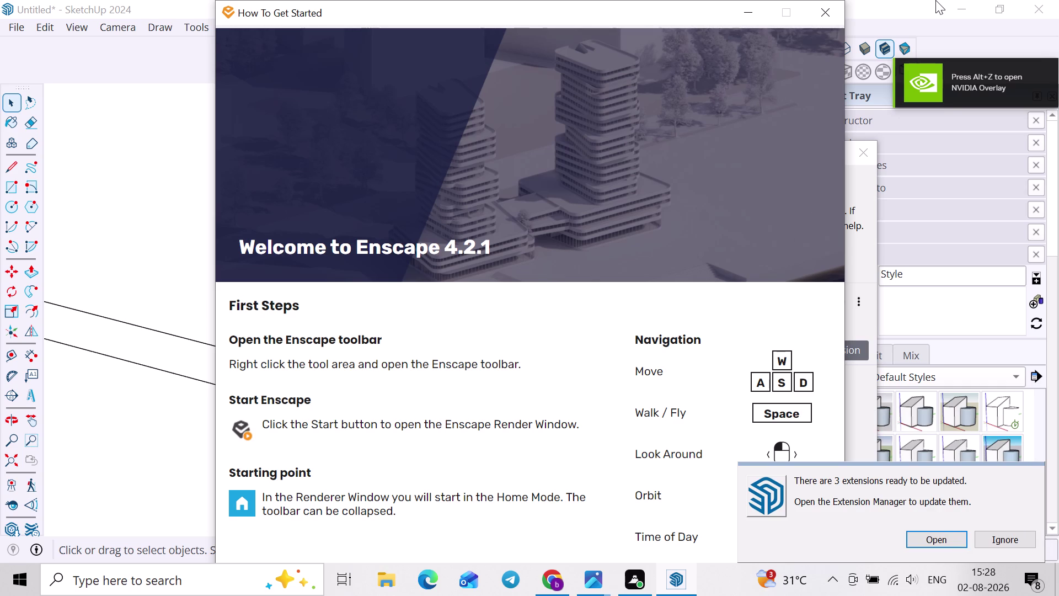
Close the Enscape and Extension Errors pop-ups and save the model as '3d Floor'.
click(837, 2)
click(865, 150)
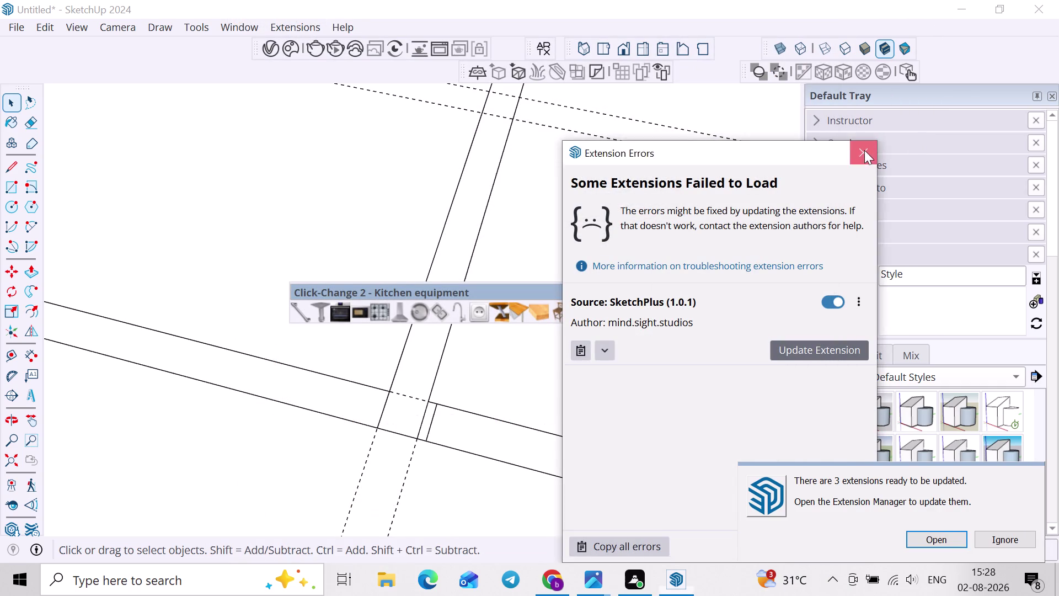
key(ctrl+s)
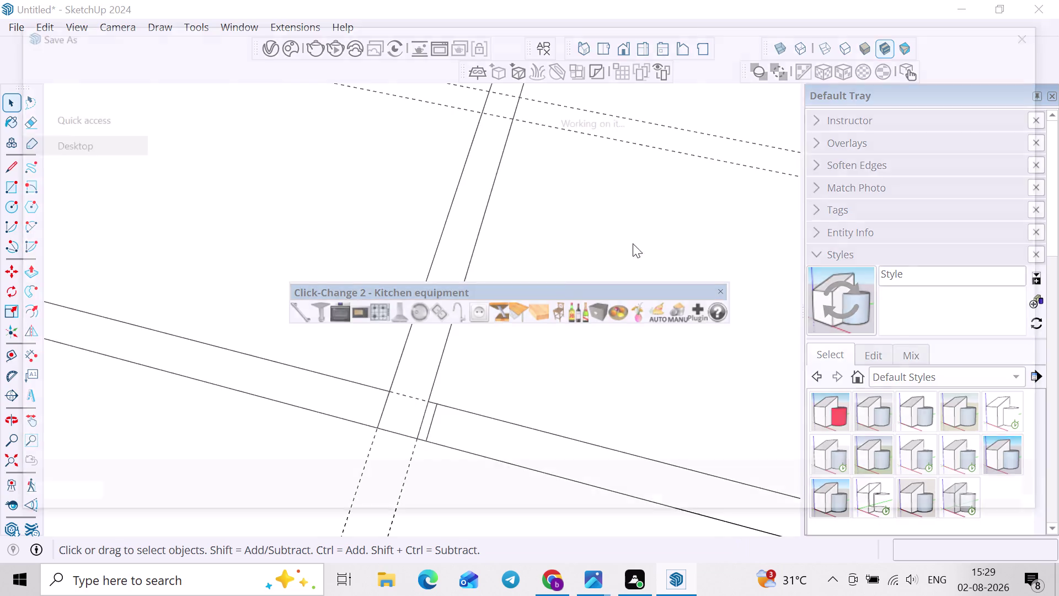
key(shift+numbersign)
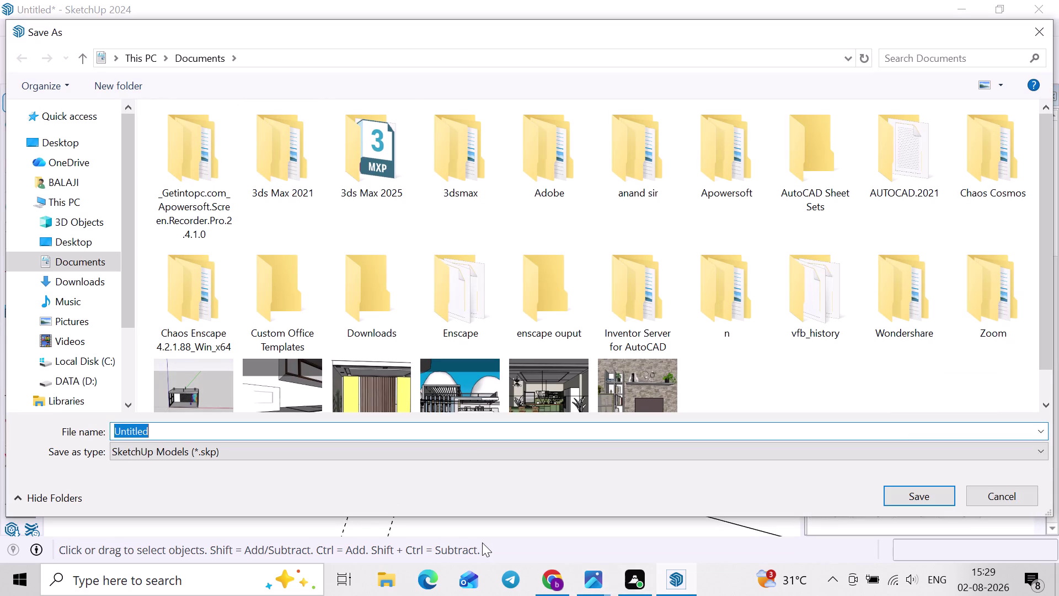
key(BackSpace)
text(3)
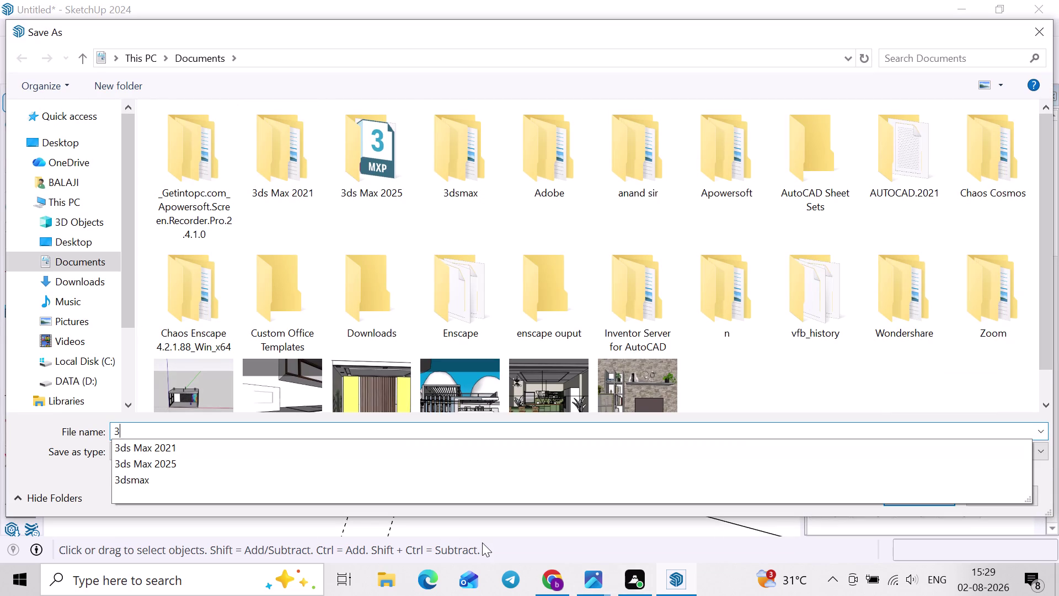
text(d)
key(space)
text(F)
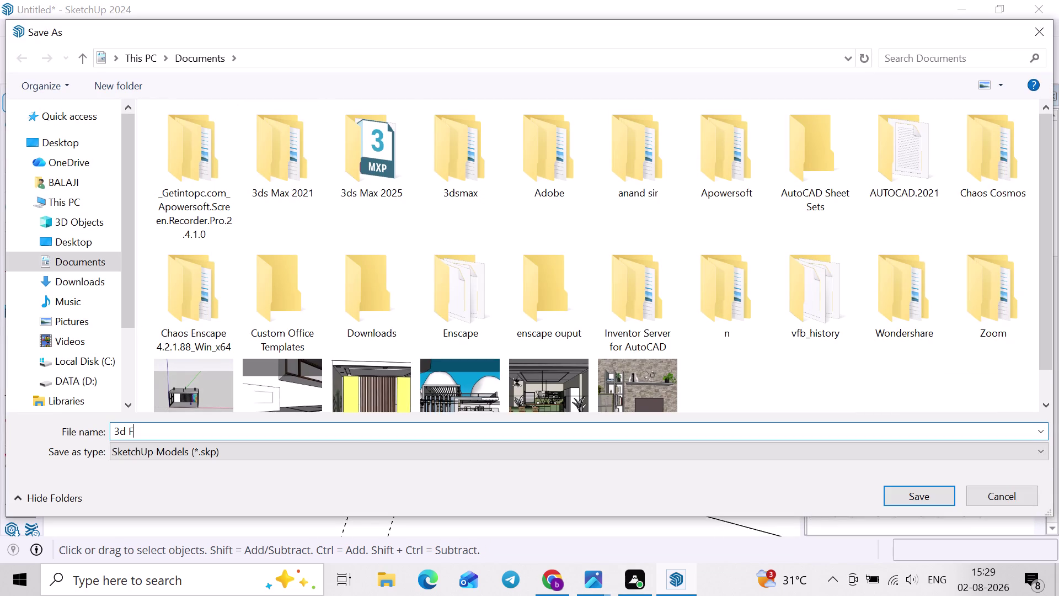
text(loor)
key(space)
click(908, 491)
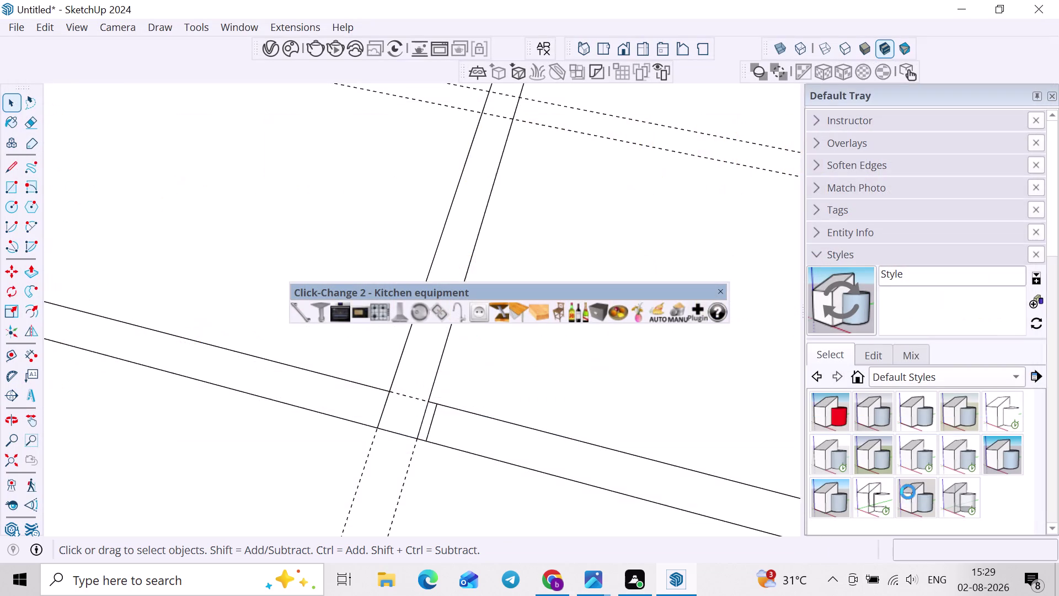
Copy the short wall-junction edge along the wall to mark a door opening.
scroll(down, 3)
scroll(down, 3)
middle_drag(529, 426, 579, 435)
scroll(up, 3)
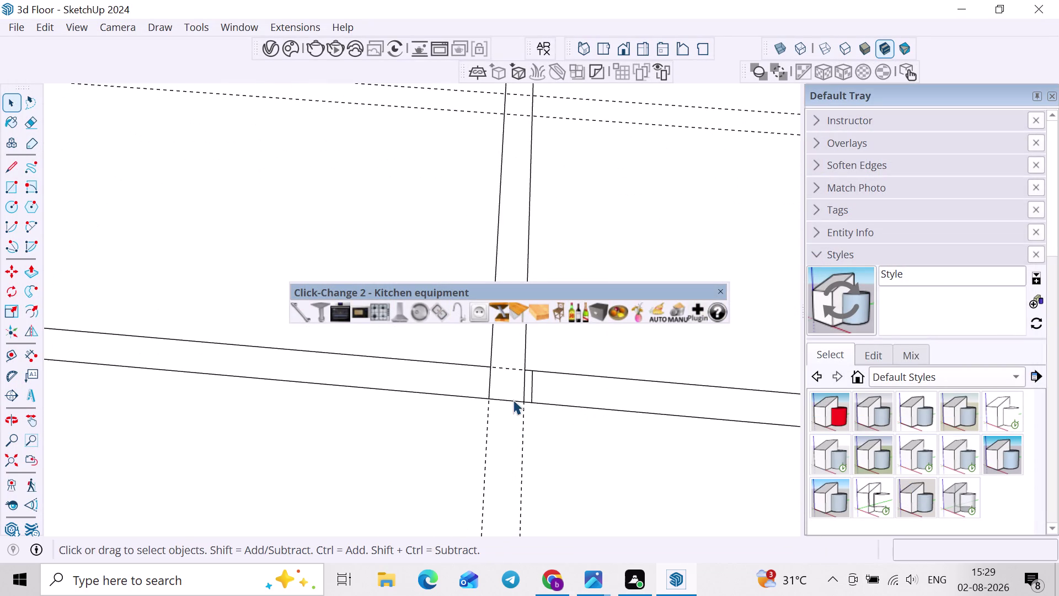
click(488, 385)
key(m)
click(487, 398)
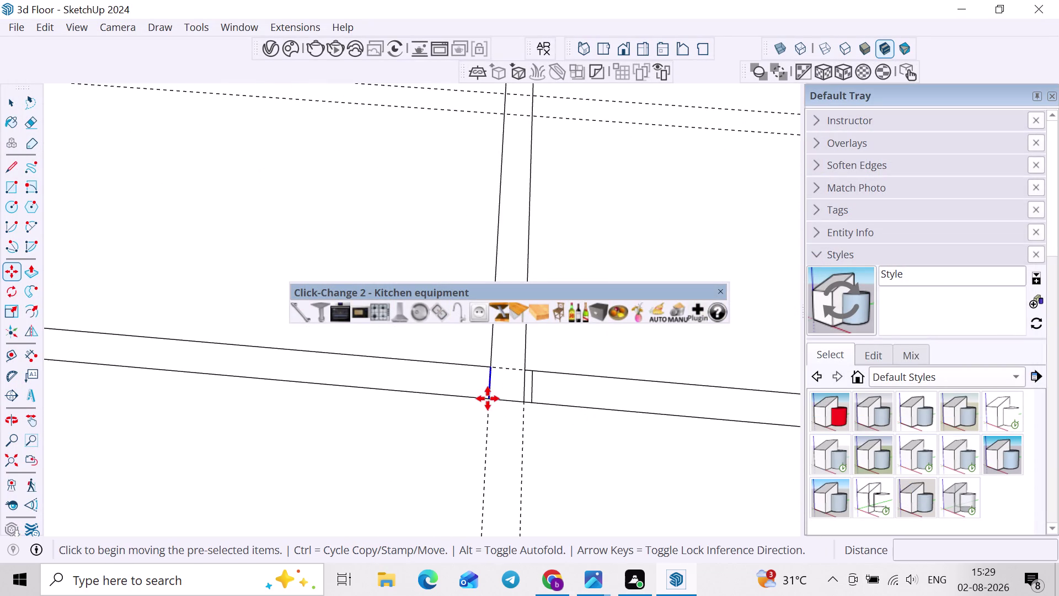
key(2)
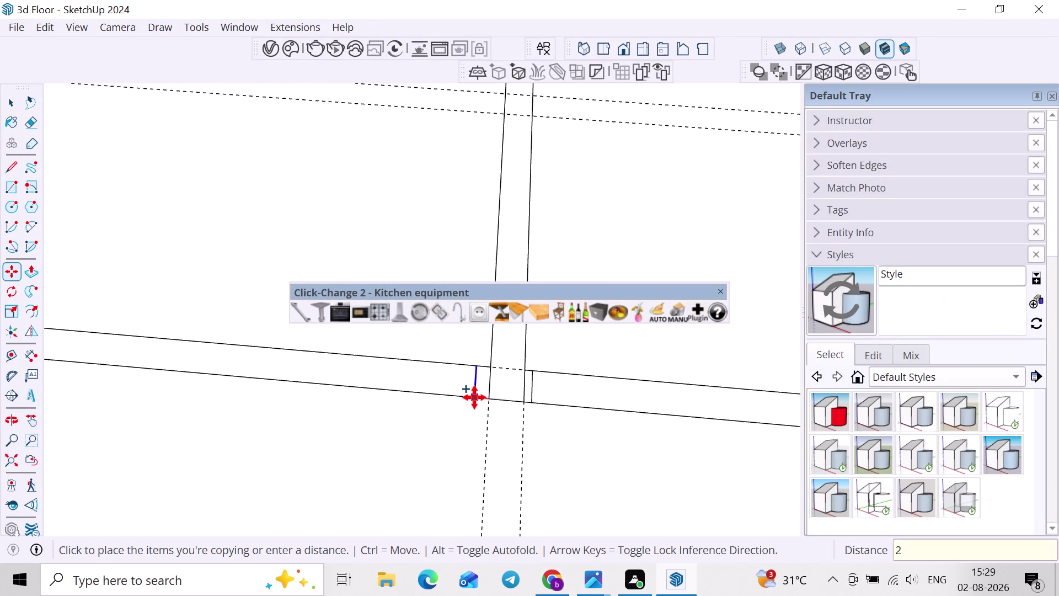
key(Return)
key(space)
Copy the opposite junction edge 3' along the wall.
scroll(up, 3)
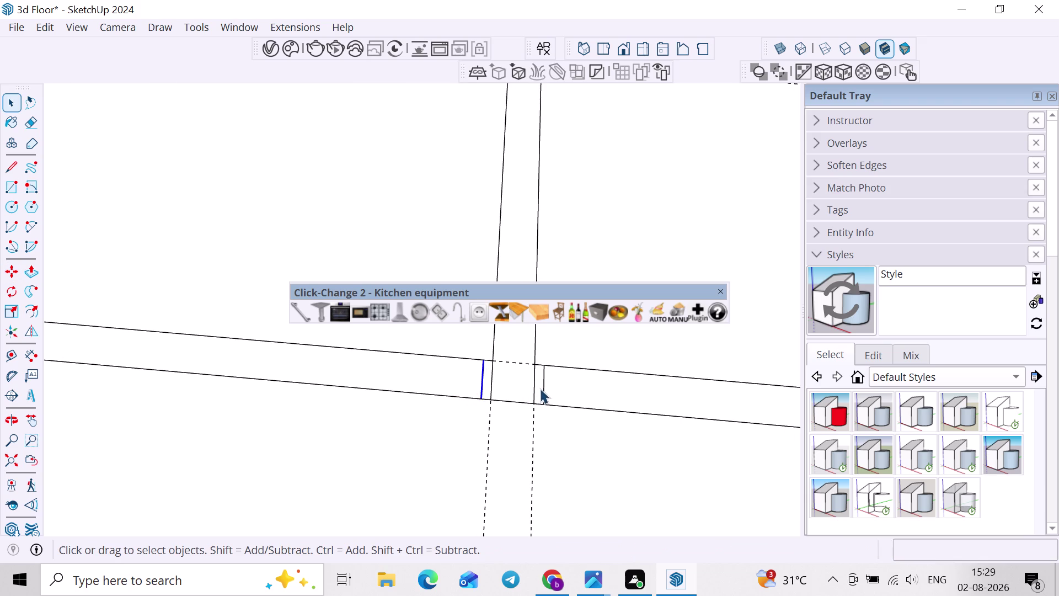
click(545, 386)
key(t)
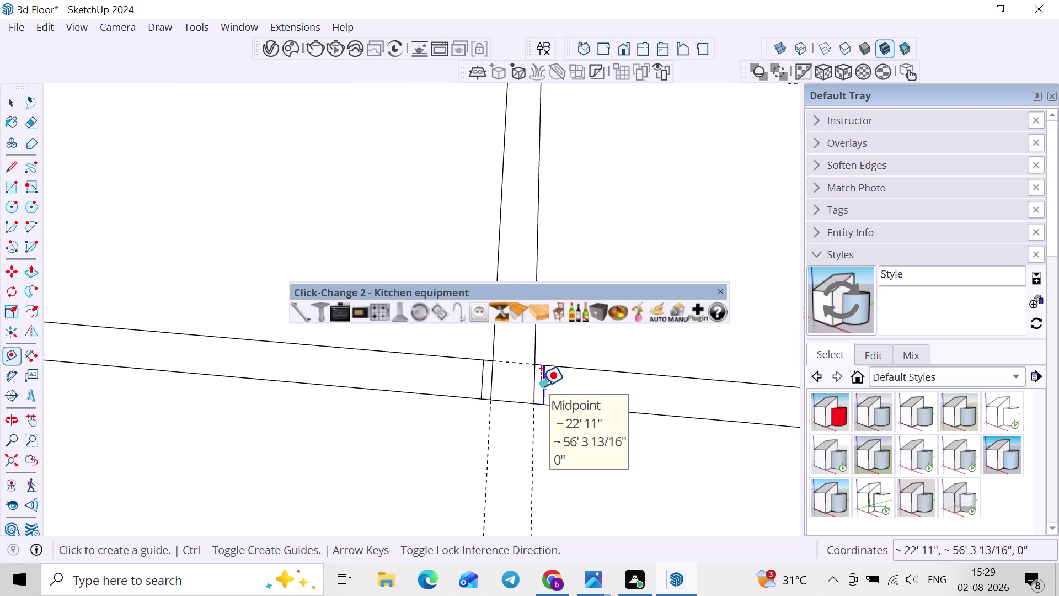
key(m)
click(542, 405)
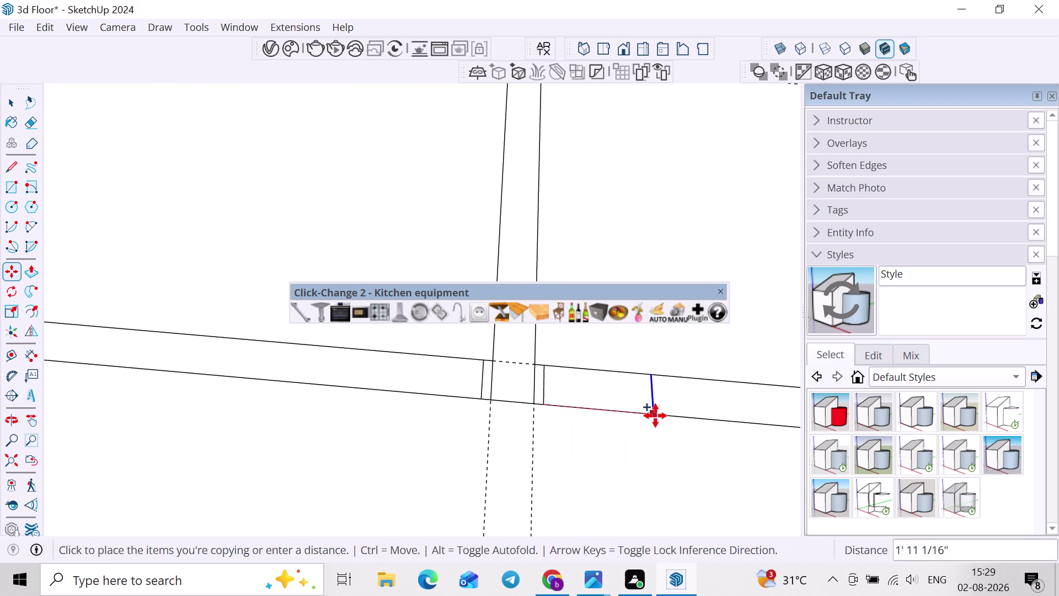
scroll(down, 3)
middle_drag(656, 416, 560, 414)
text(3)
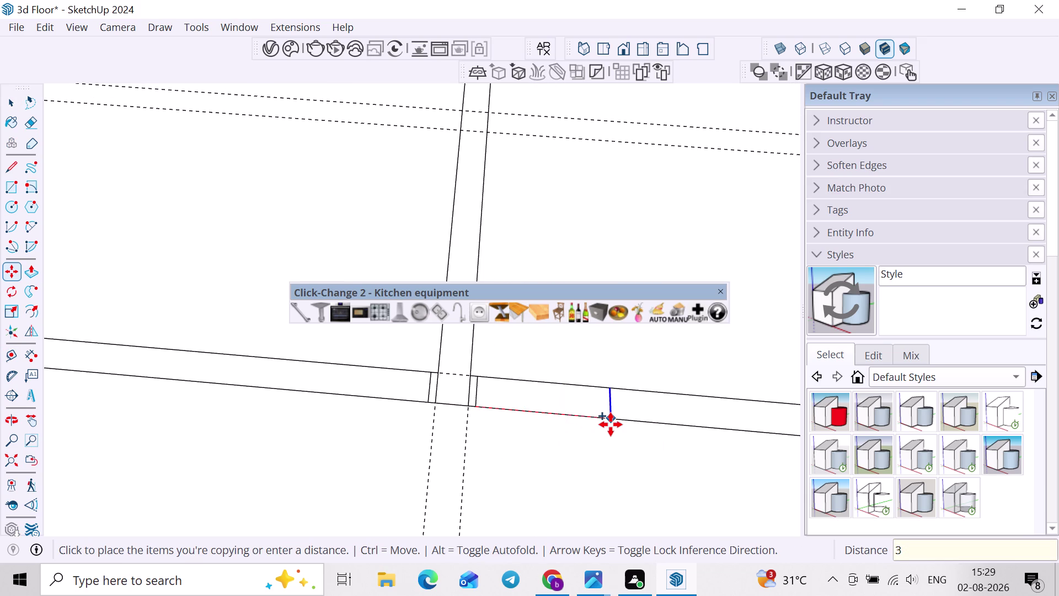
text(')
key(Return)
key(space)
Copy the left junction edge 3' further to the left.
click(428, 390)
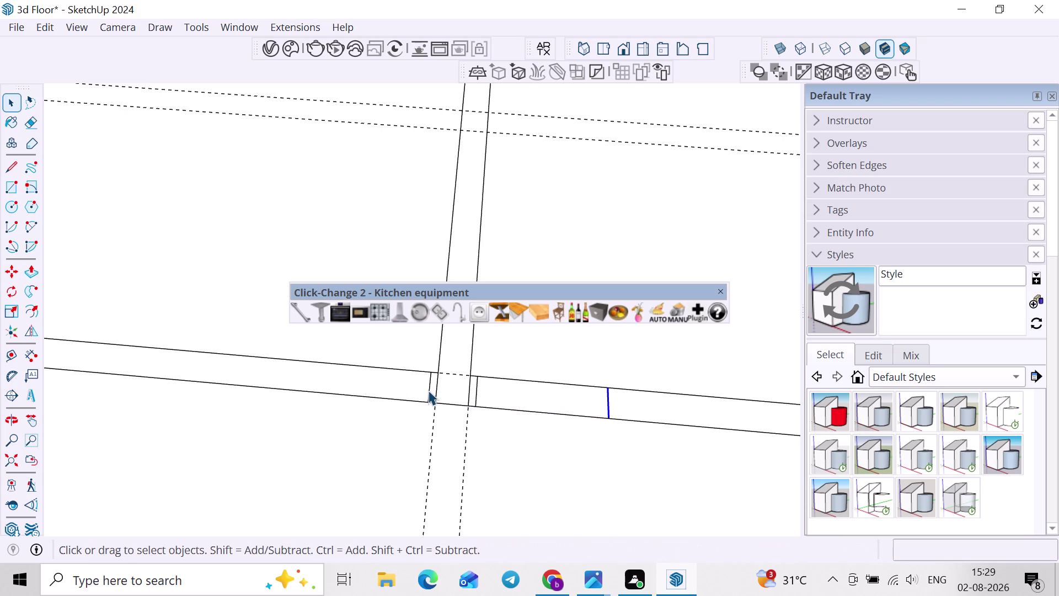
key(m)
click(428, 402)
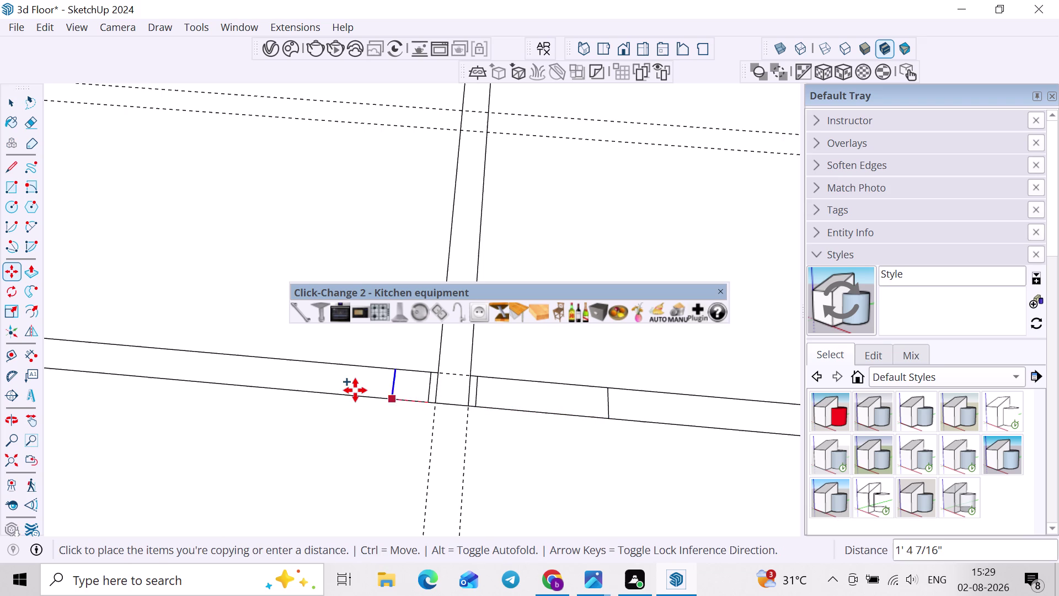
text(3')
key(Return)
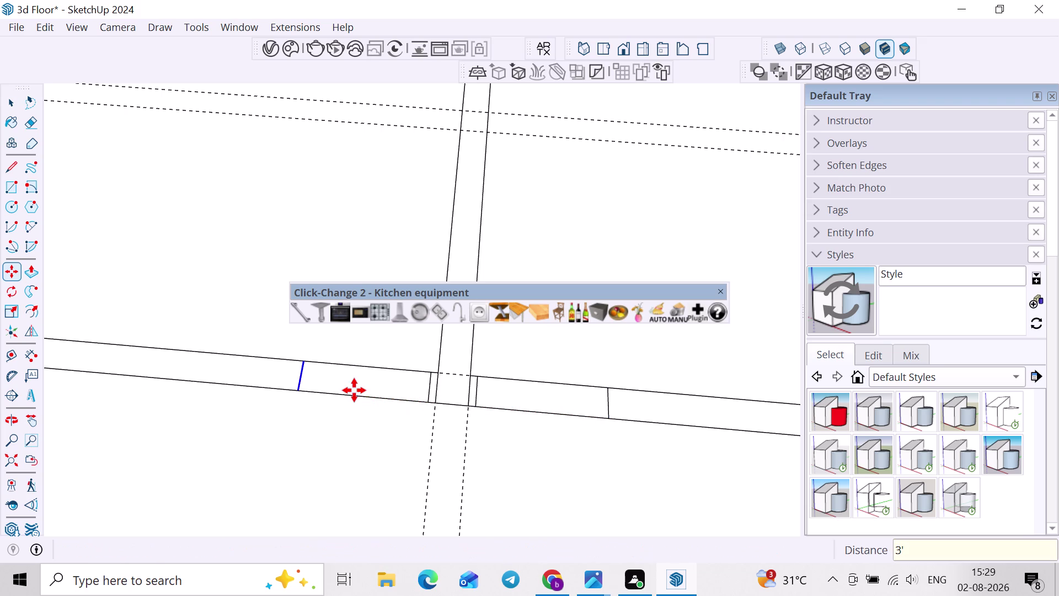
key(space)
Erase the wall lines inside the marked door openings.
text(e)
drag(385, 356, 369, 416)
drag(541, 373, 532, 464)
scroll(down, 3)
drag(547, 407, 544, 412)
click(545, 412)
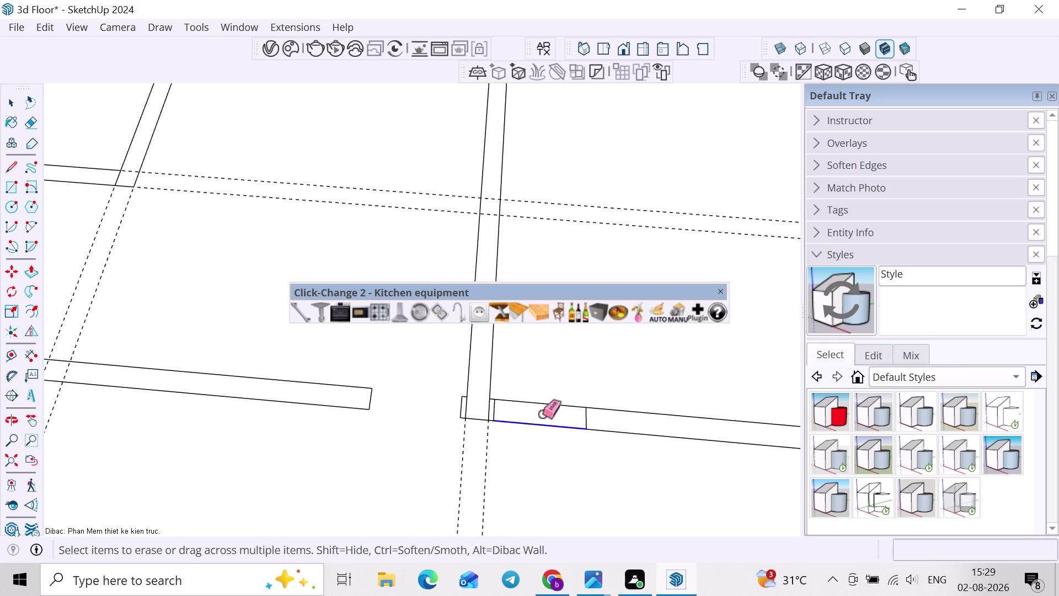
Erase the last wall line inside the opening and bring the whole floor plan into view.
click(543, 402)
scroll(down, 3)
middle_drag(540, 414, 554, 414)
key(space)
scroll(down, 3)
middle_drag(665, 413, 540, 444)
scroll(up, 3)
middle_drag(507, 440, 514, 444)
Draw a 9-inch wall strip between the guide intersections.
key(r)
scroll(up, 3)
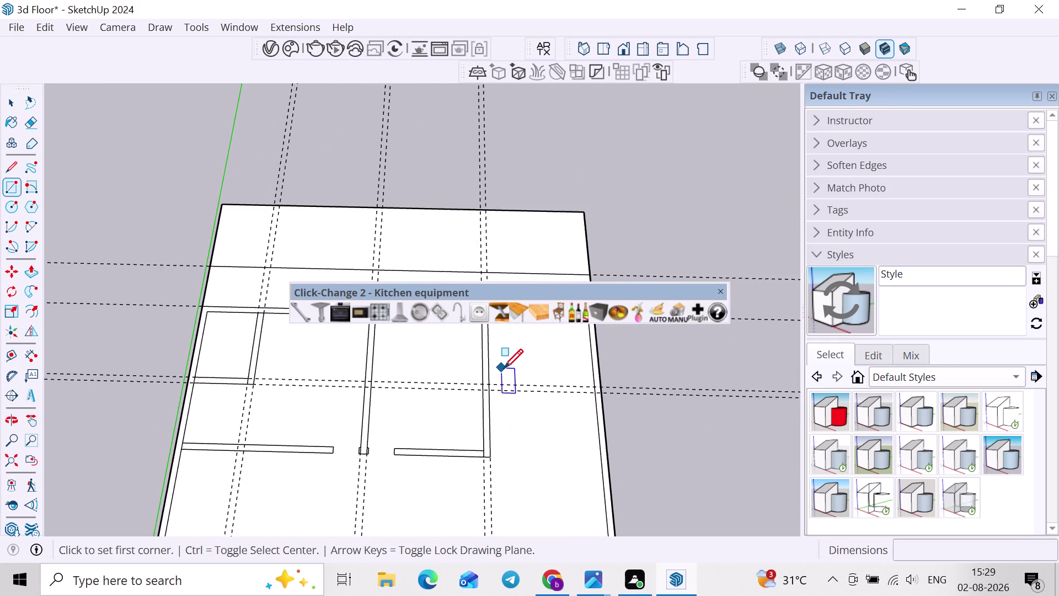
scroll(up, 3)
click(485, 384)
scroll(up, 3)
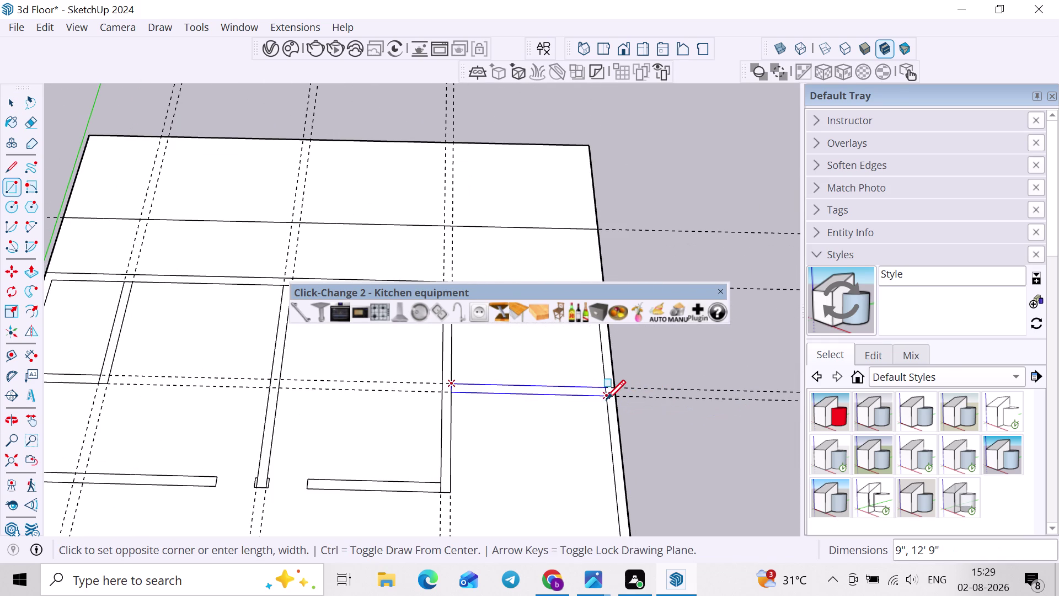
click(606, 399)
key(space)
Place guides off the wall's corner and end with the Tape Measure.
key(r)
scroll(up, 3)
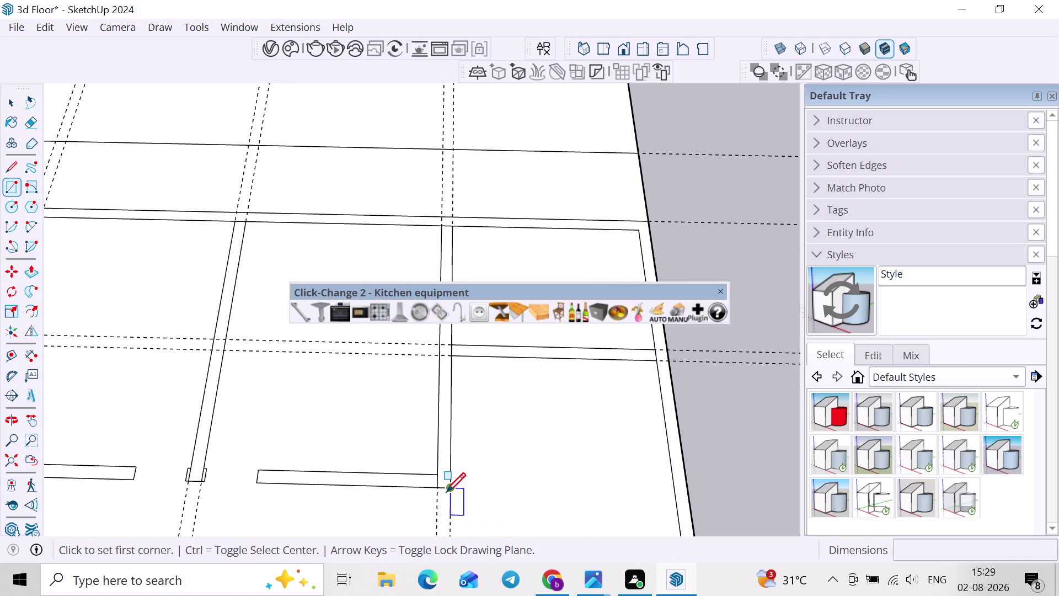
key(t)
scroll(up, 3)
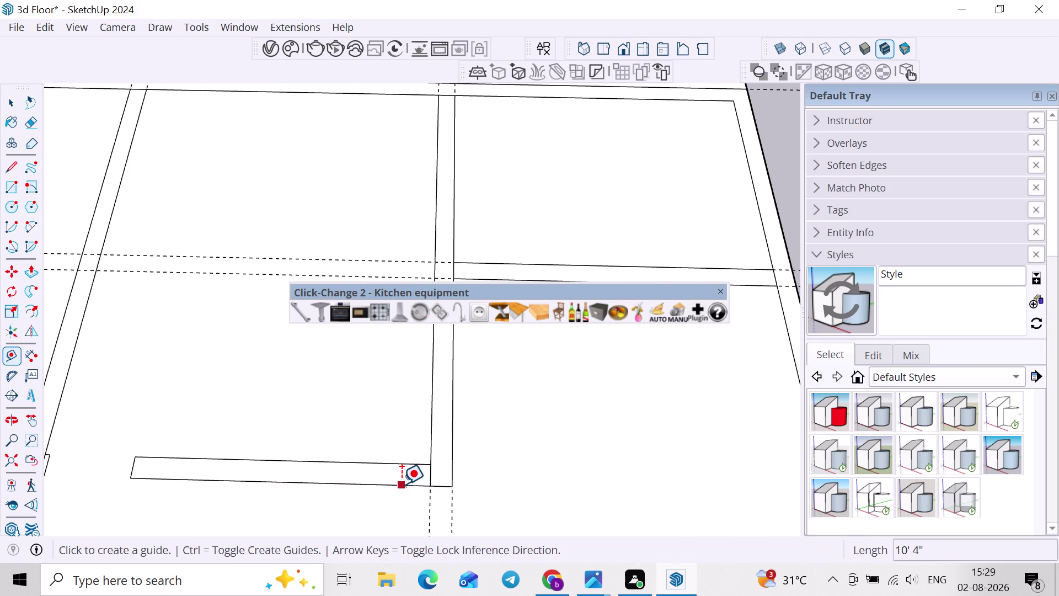
click(402, 483)
click(404, 468)
double_click(414, 483)
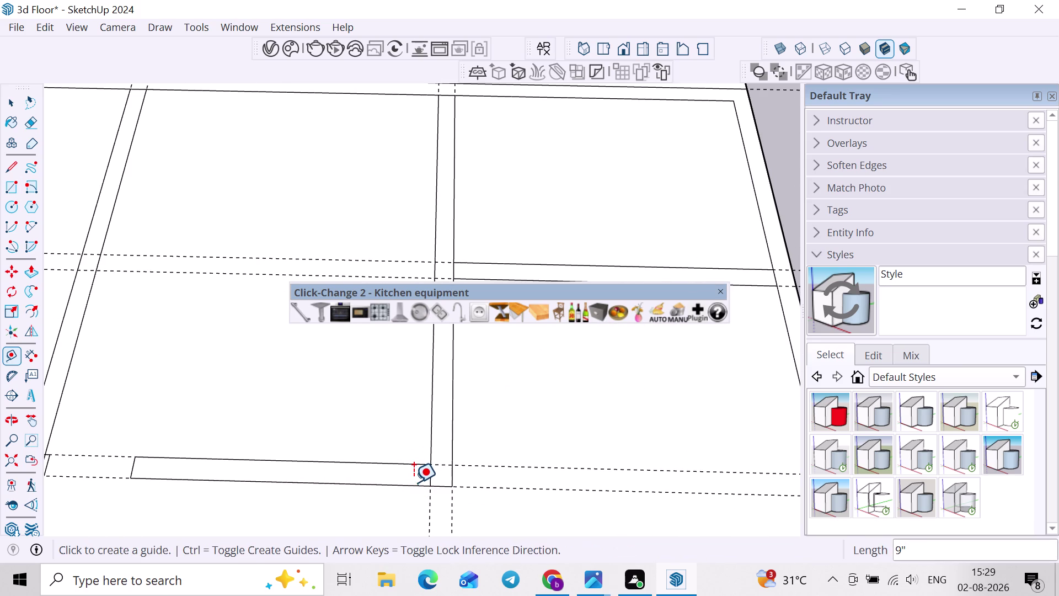
Draw a second wall strip from the guide corner to the plan's right side.
key(space)
key(r)
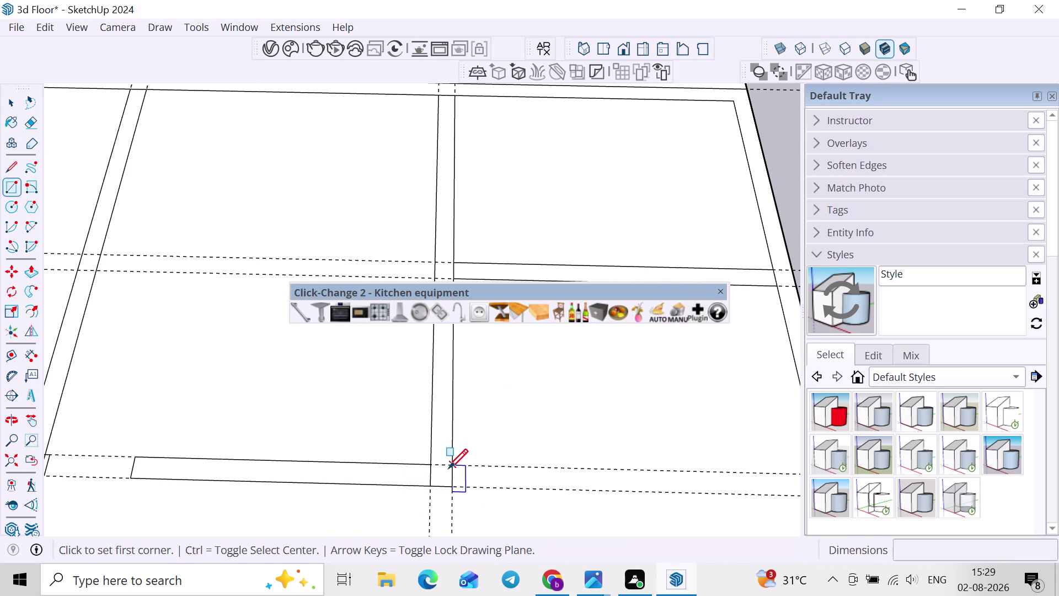
click(449, 467)
scroll(down, 3)
middle_drag(582, 474, 536, 480)
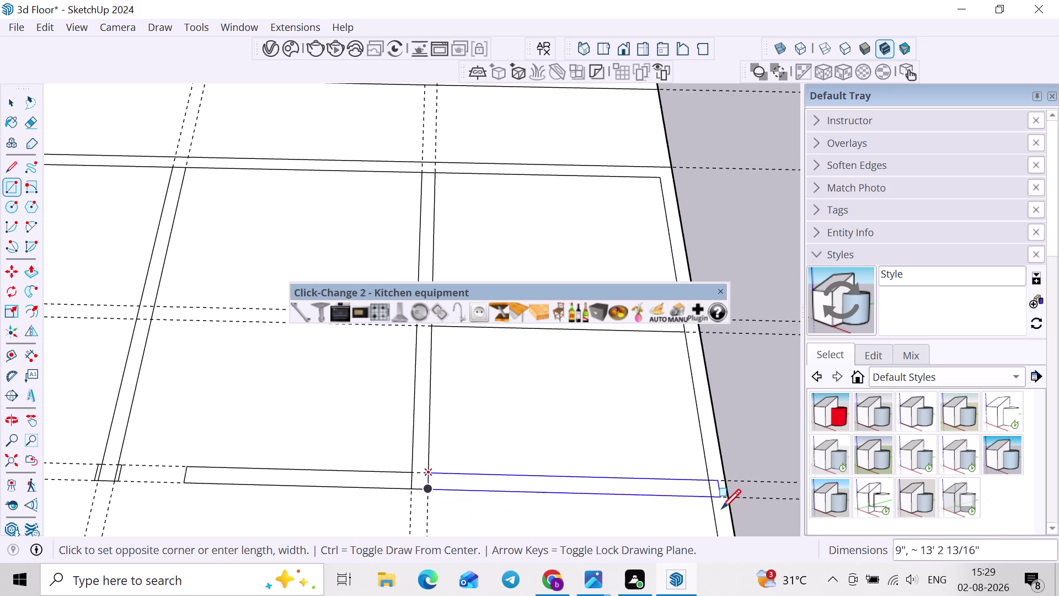
click(715, 504)
Undo and redo the last wall, save the model, and switch to the reference plan image.
key(ctrl+z)
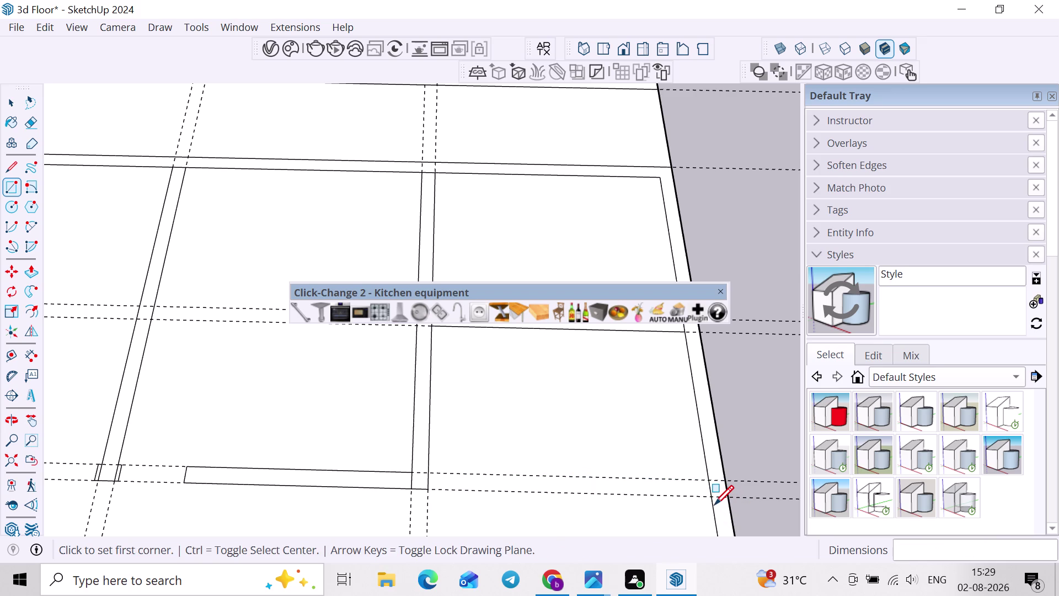
key(ctrl+s)
key(ctrl+y)
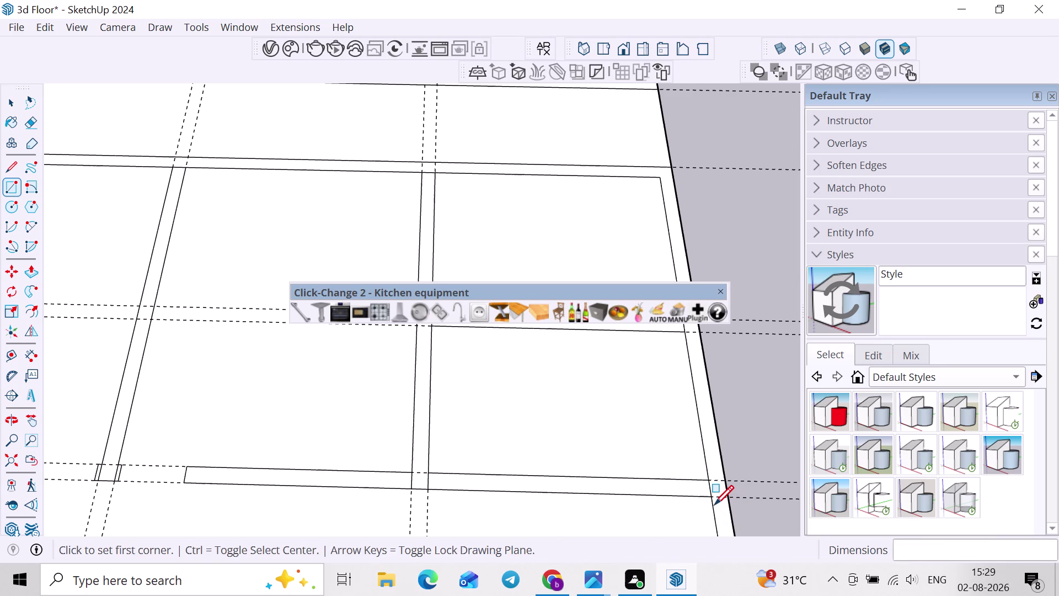
key(ctrl+s)
scroll(down, 3)
key(space)
click(739, 466)
key(alt+Tab)
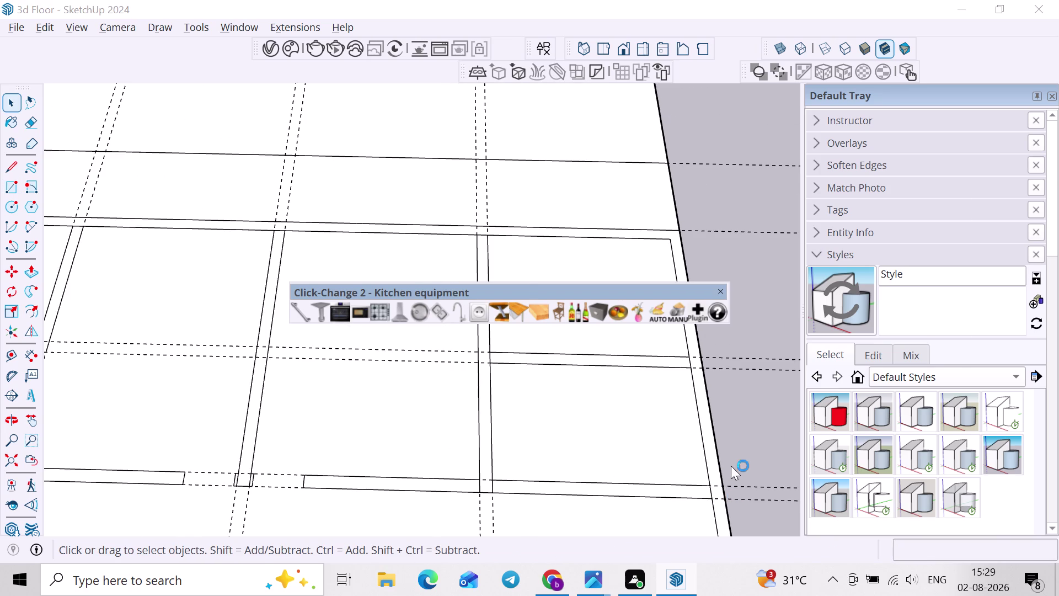
click(528, 327)
scroll(down, 3)
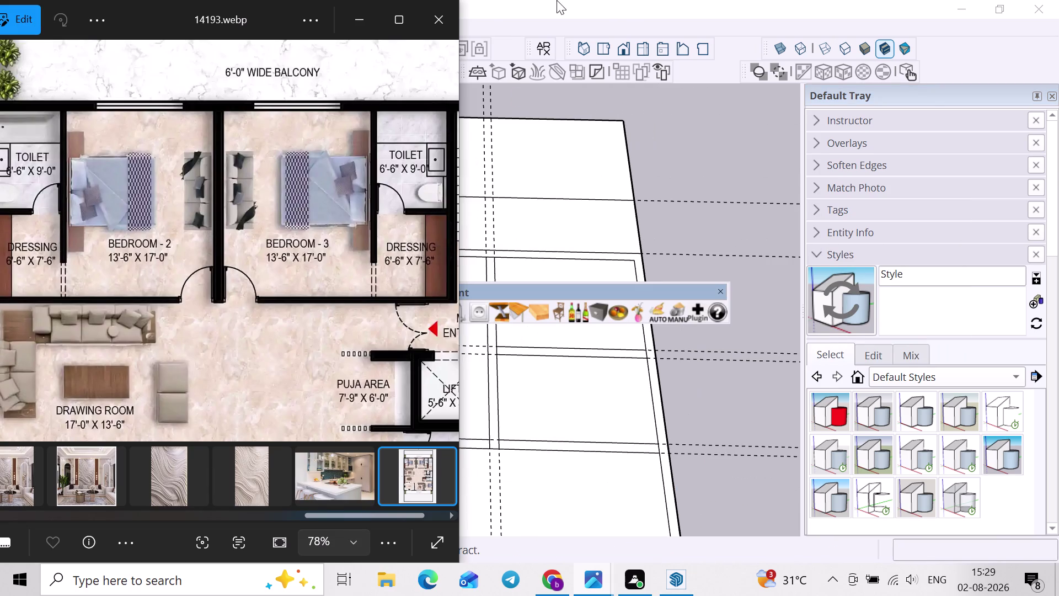
drag(617, 12, 702, 20)
scroll(down, 3)
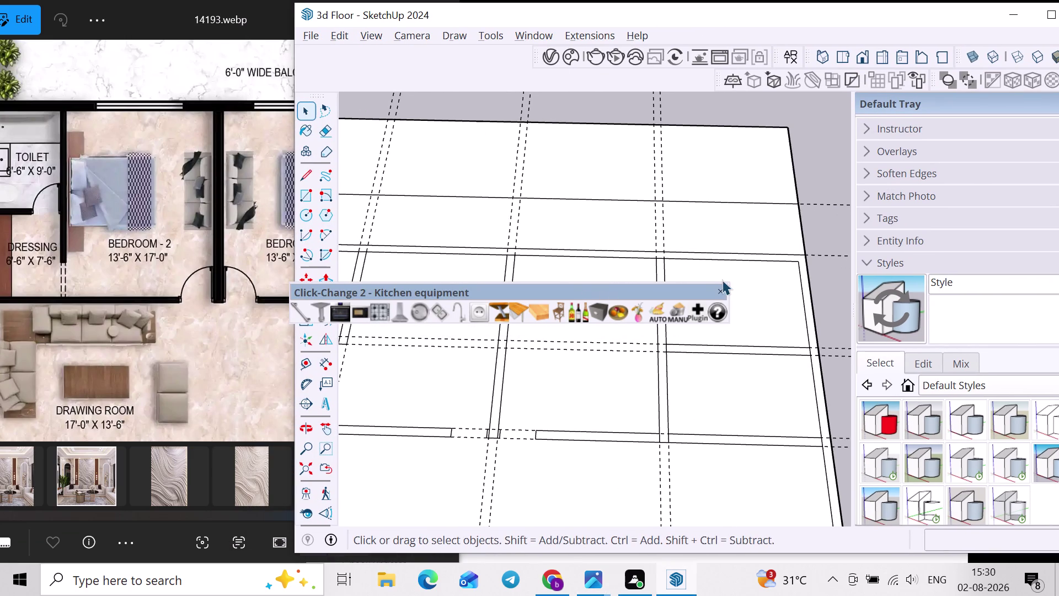
click(724, 288)
scroll(down, 3)
middle_drag(649, 395, 685, 394)
scroll(up, 3)
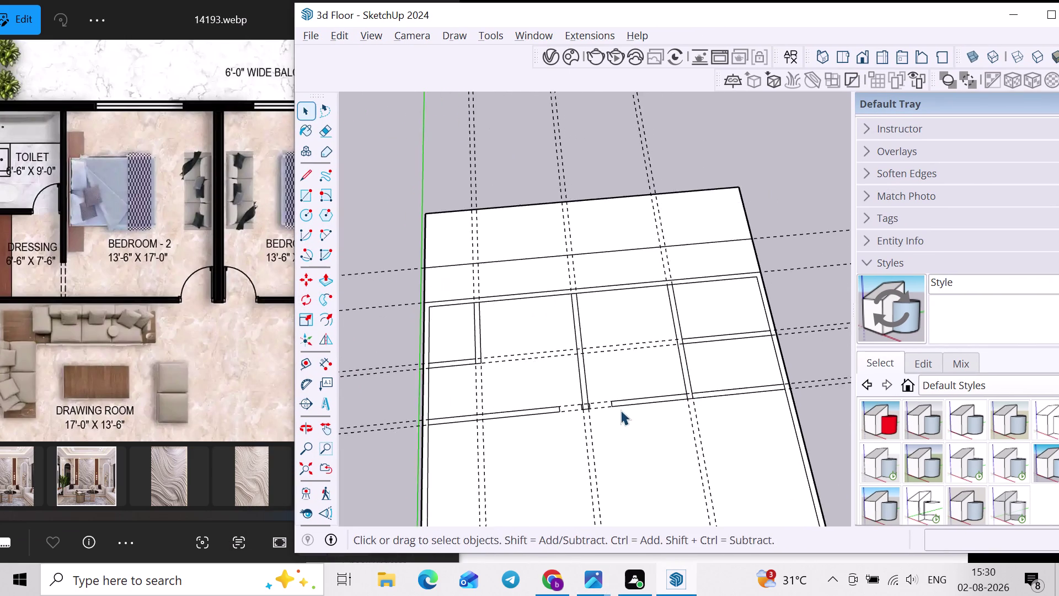
middle_drag(621, 410, 607, 427)
scroll(up, 3)
key(e)
scroll(up, 3)
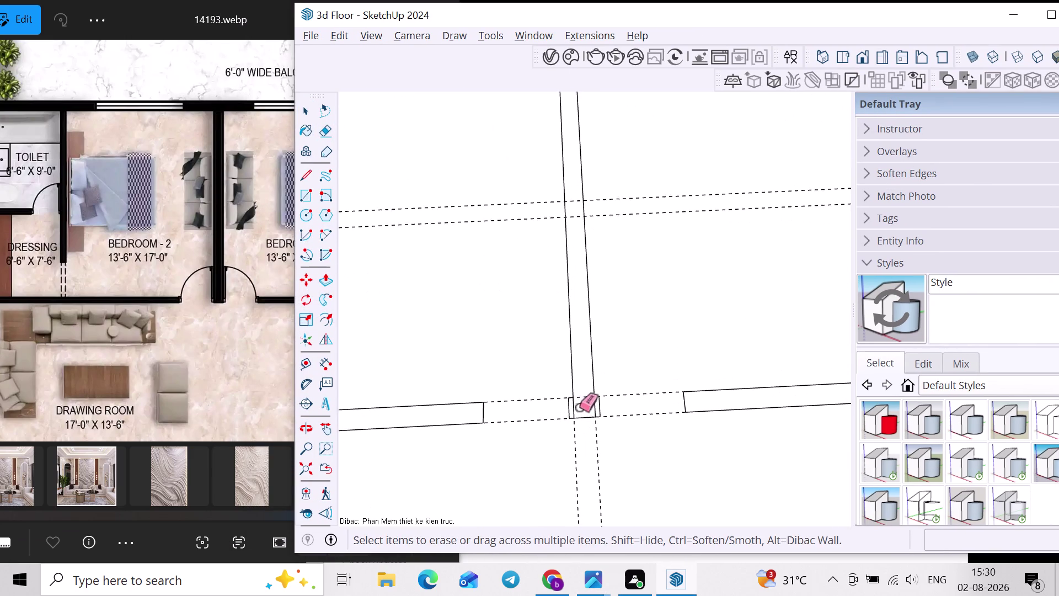
scroll(up, 3)
click(575, 408)
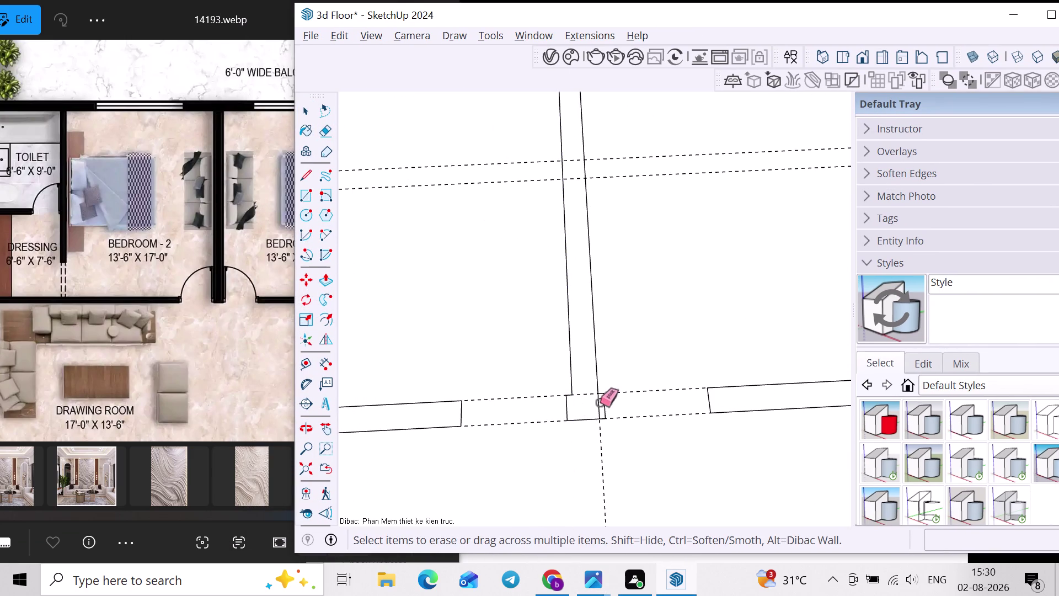
click(600, 403)
scroll(down, 3)
scroll(down, 3)
middle_drag(106, 269, 112, 198)
scroll(down, 3)
scroll(up, 3)
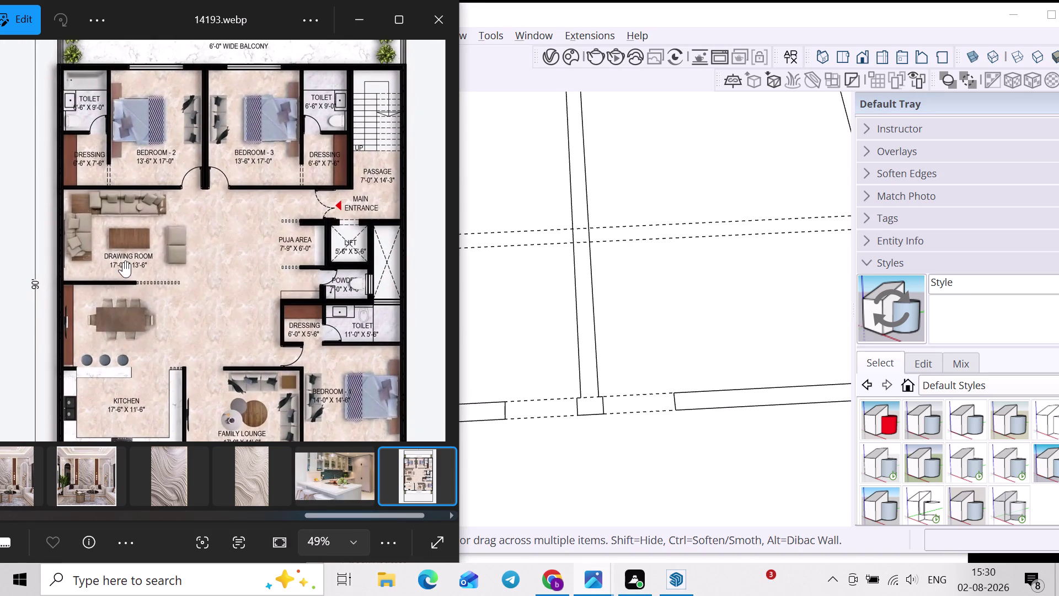
scroll(up, 3)
scroll(down, 3)
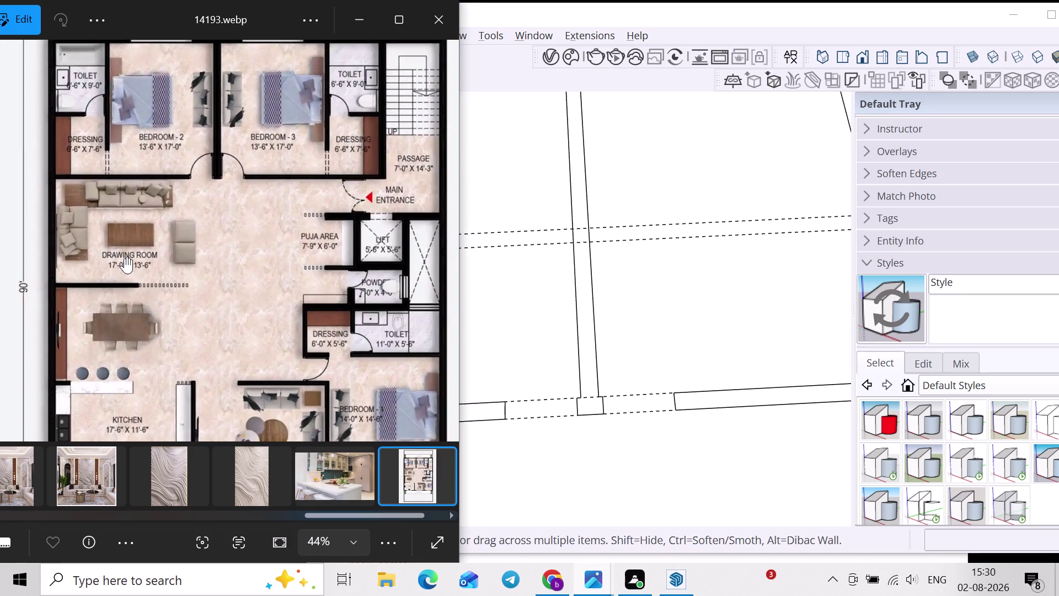
scroll(down, 3)
scroll(down, 3)
middle_drag(694, 421, 678, 243)
scroll(down, 3)
scroll(down, 3)
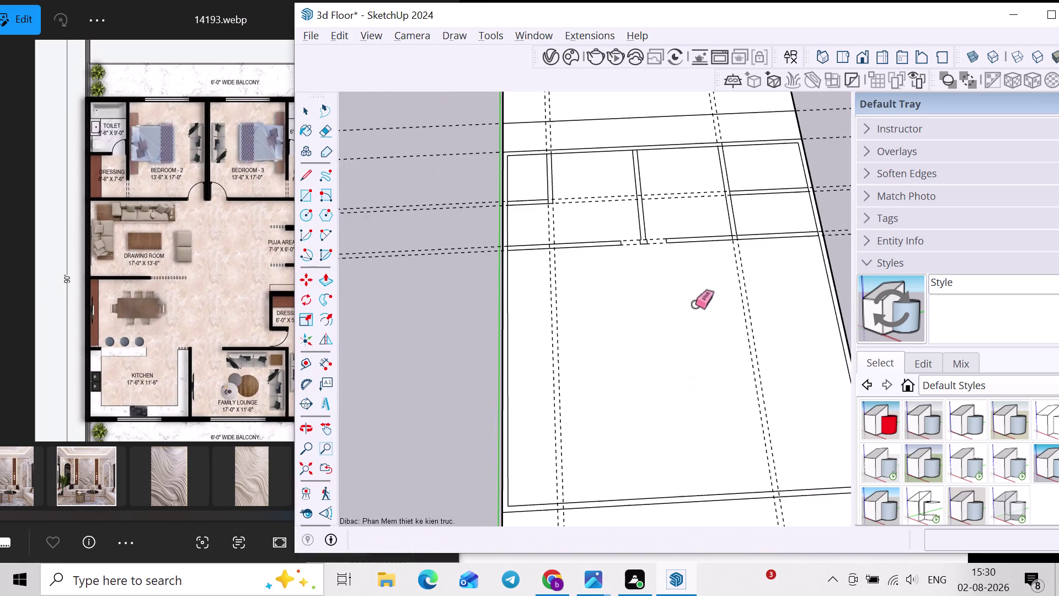
Place a guide 13'6" below the drawing room's cross wall.
middle_drag(661, 311, 648, 345)
key(space)
key(t)
click(591, 251)
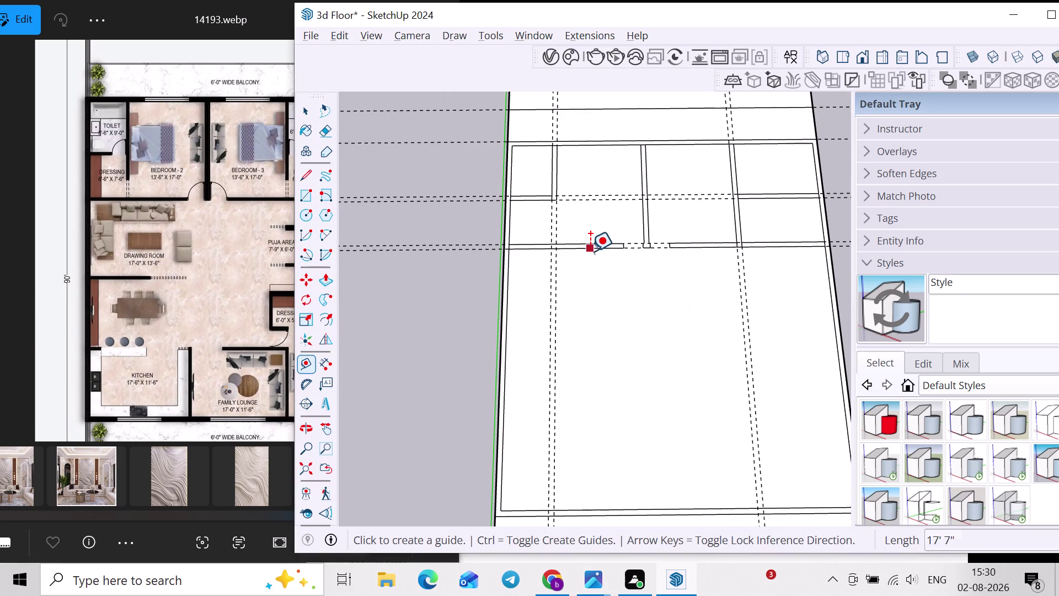
text(13)
key(apostrophe)
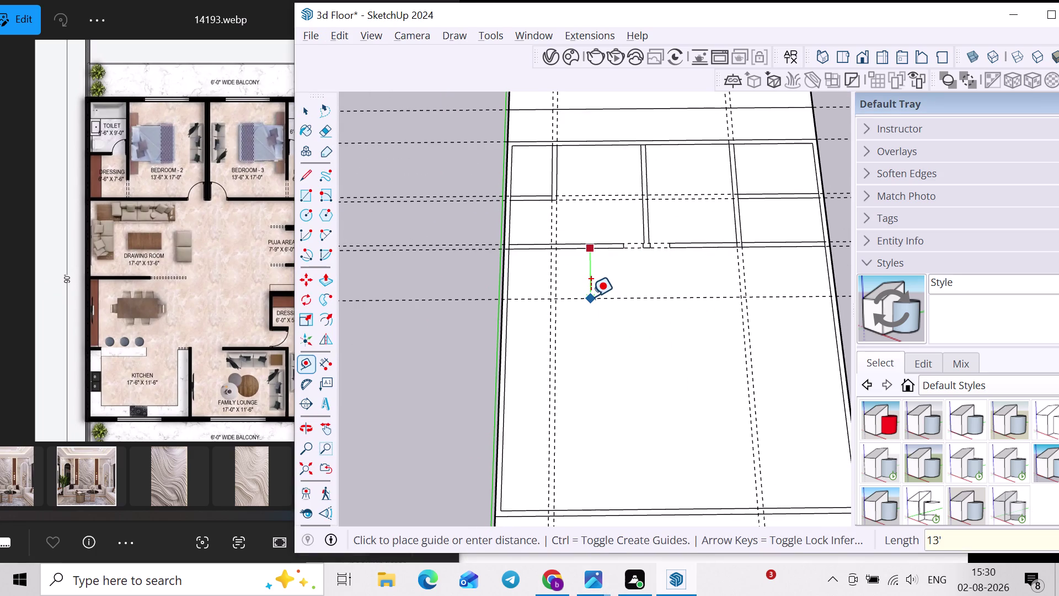
key(6)
key(shift+quotedbl)
key(Return)
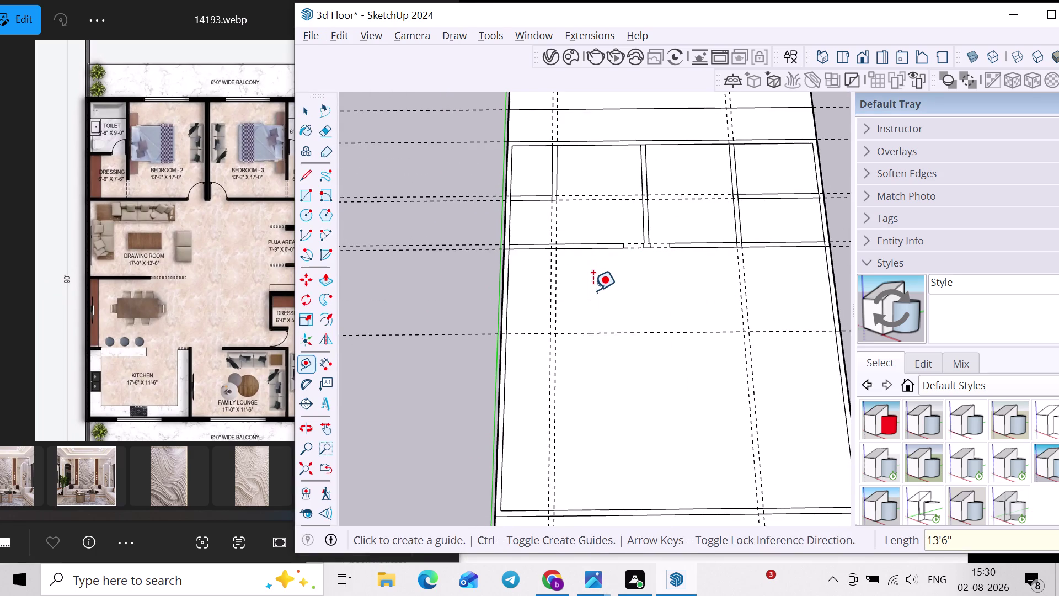
middle_click(593, 290)
key(space)
Enter stray keystrokes ('uitrfgh') and back out of the accidentally started rectangle.
scroll(up, 3)
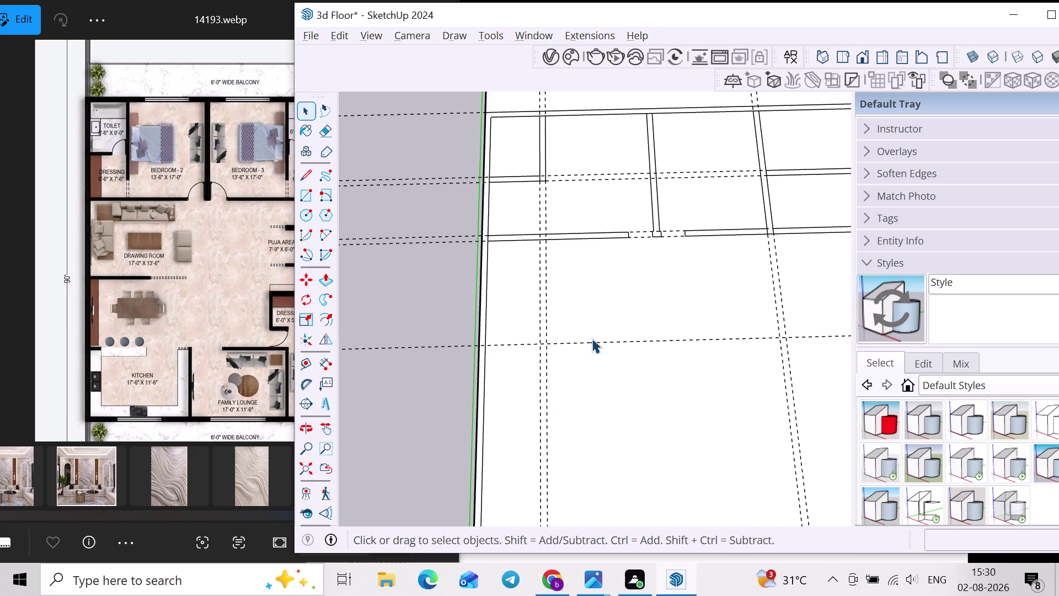
key(y)
key(t)
key(y)
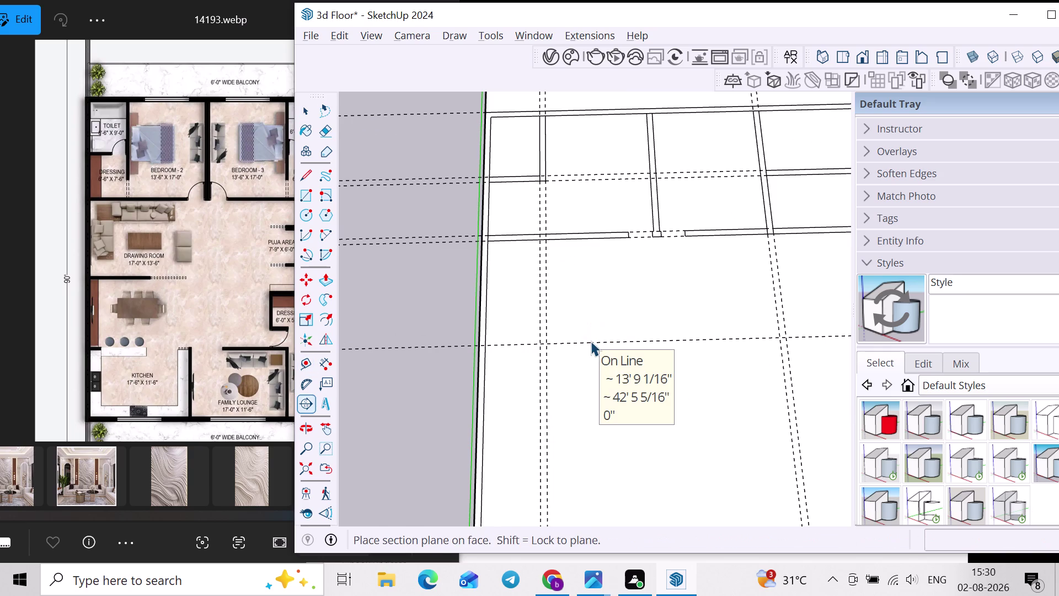
key(h)
text(u)
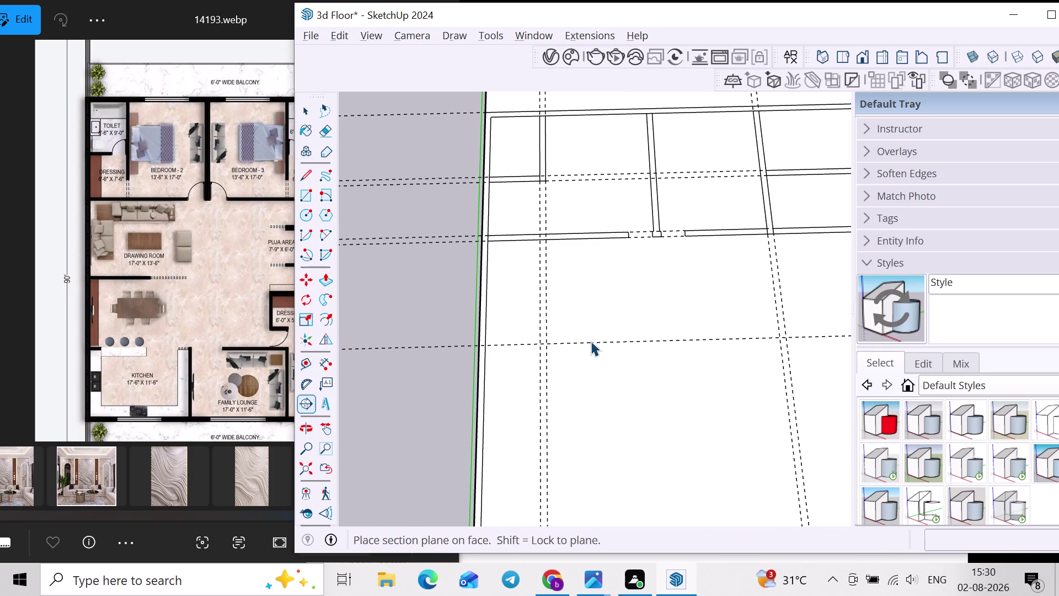
text(itrf)
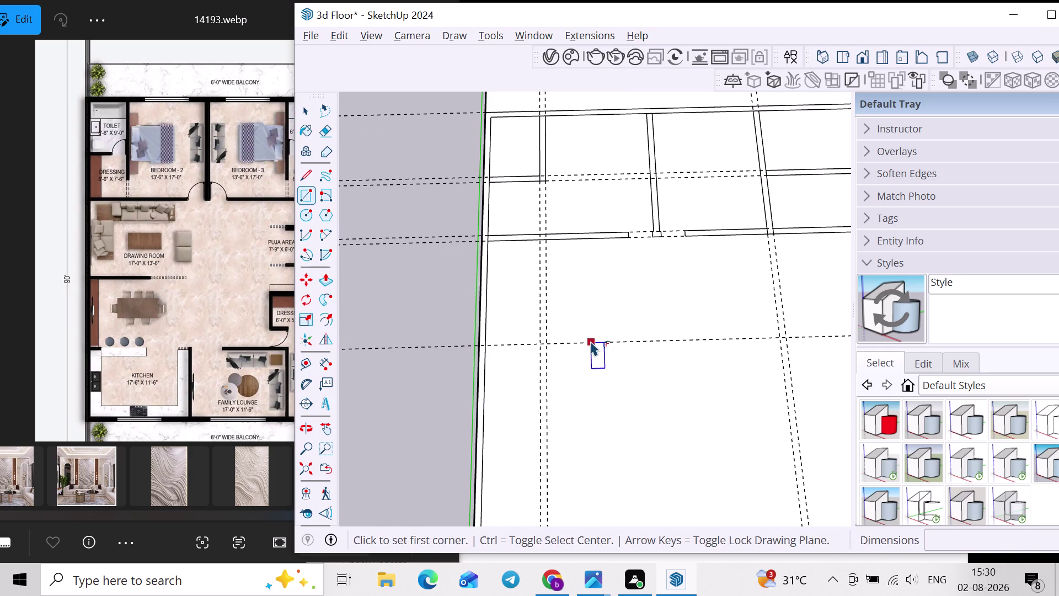
text(gh)
key(t)
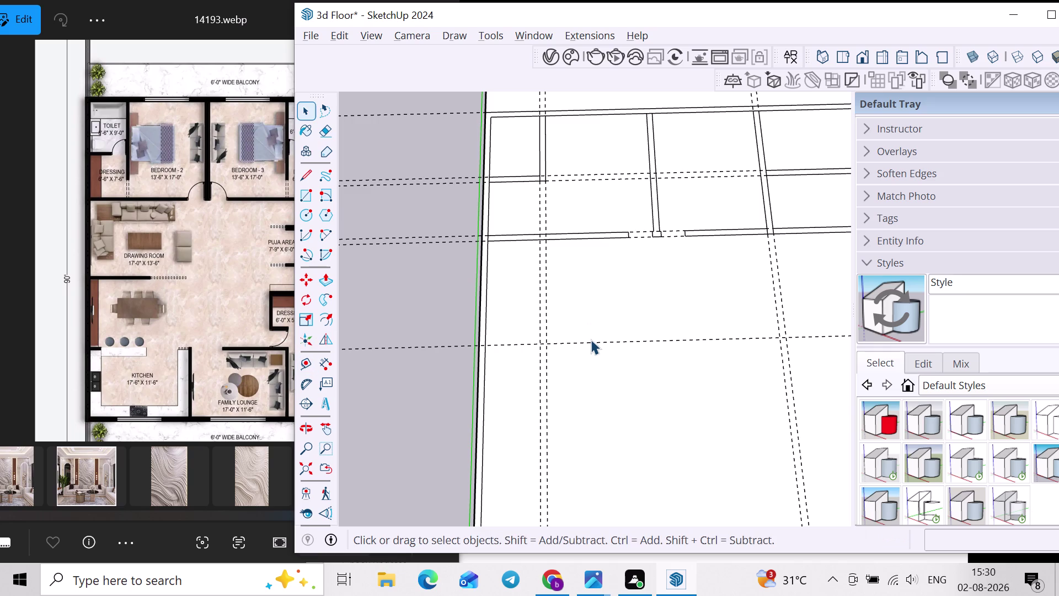
Place a second guide 9" off the new 13'6" guide.
key(t)
click(589, 341)
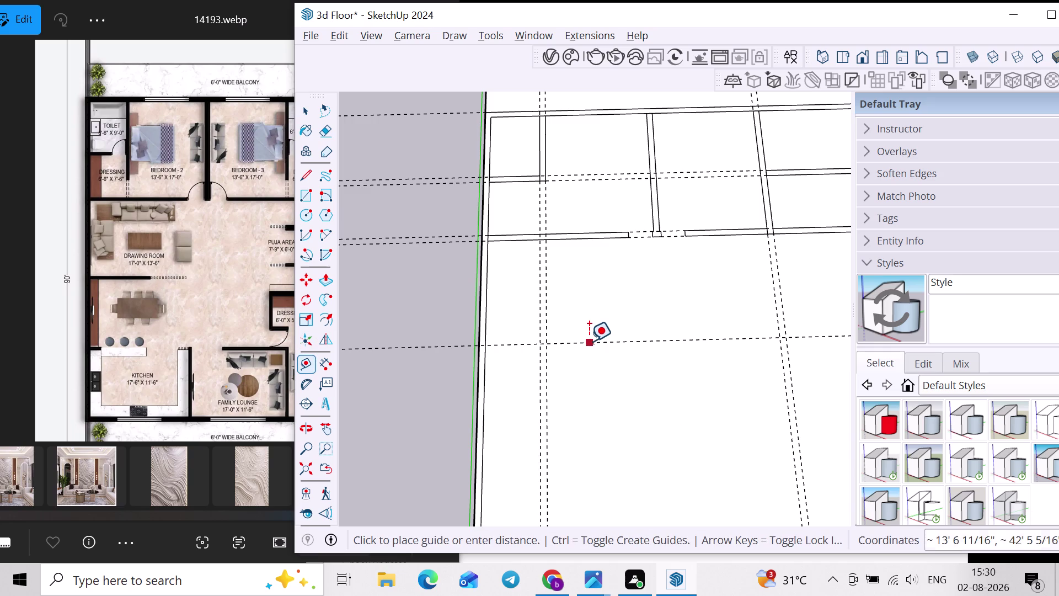
text(9)
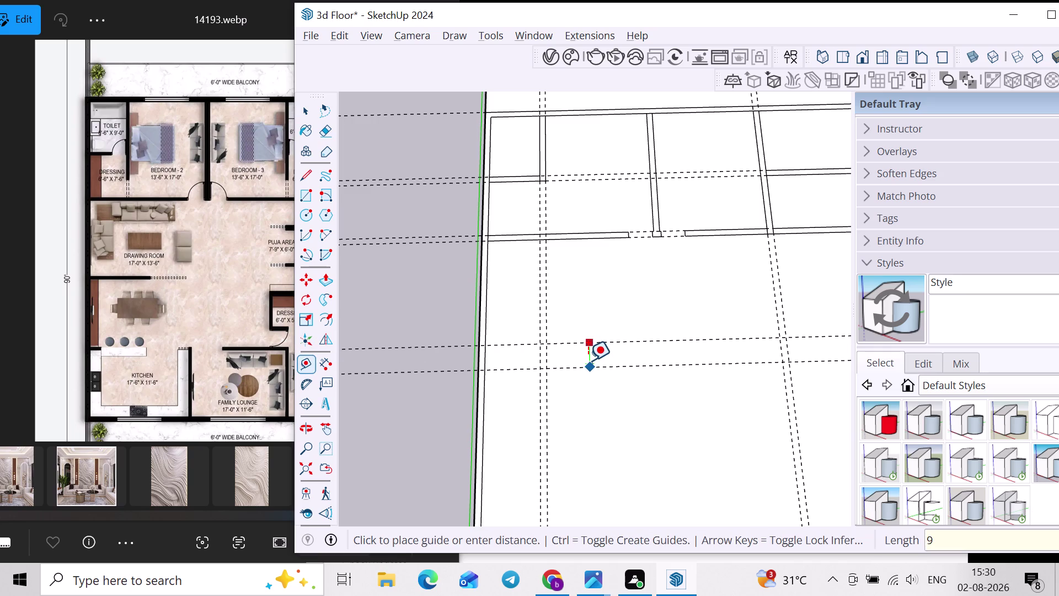
text(")
key(Return)
Draw the 9-inch wall rectangle between the guides to the plan's right edge.
key(r)
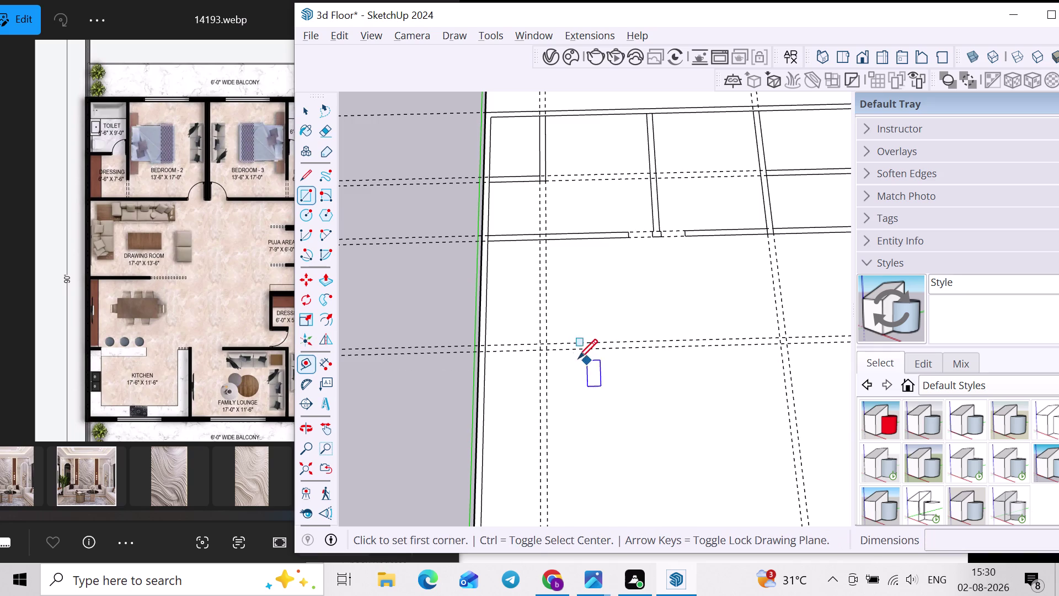
click(489, 346)
scroll(down, 3)
middle_drag(636, 346, 534, 346)
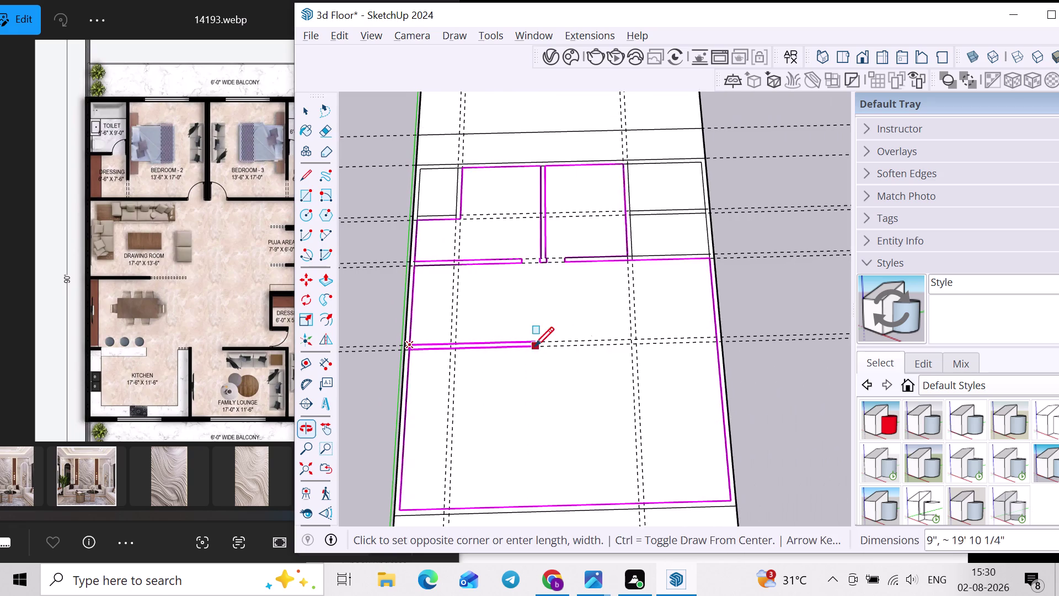
scroll(up, 3)
click(726, 341)
key(space)
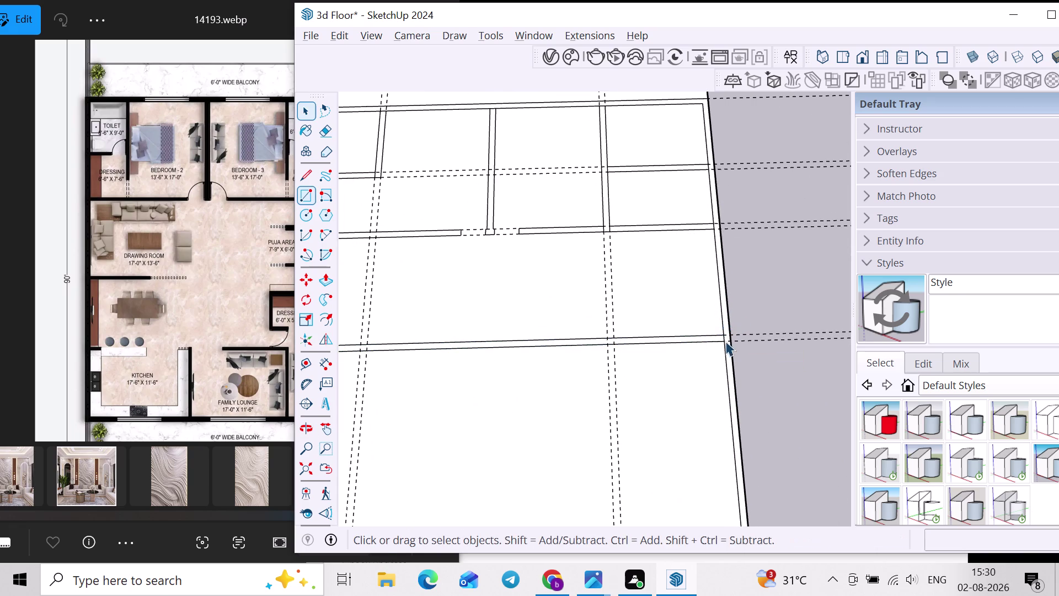
scroll(down, 3)
middle_drag(604, 361, 764, 360)
middle_drag(628, 355, 551, 379)
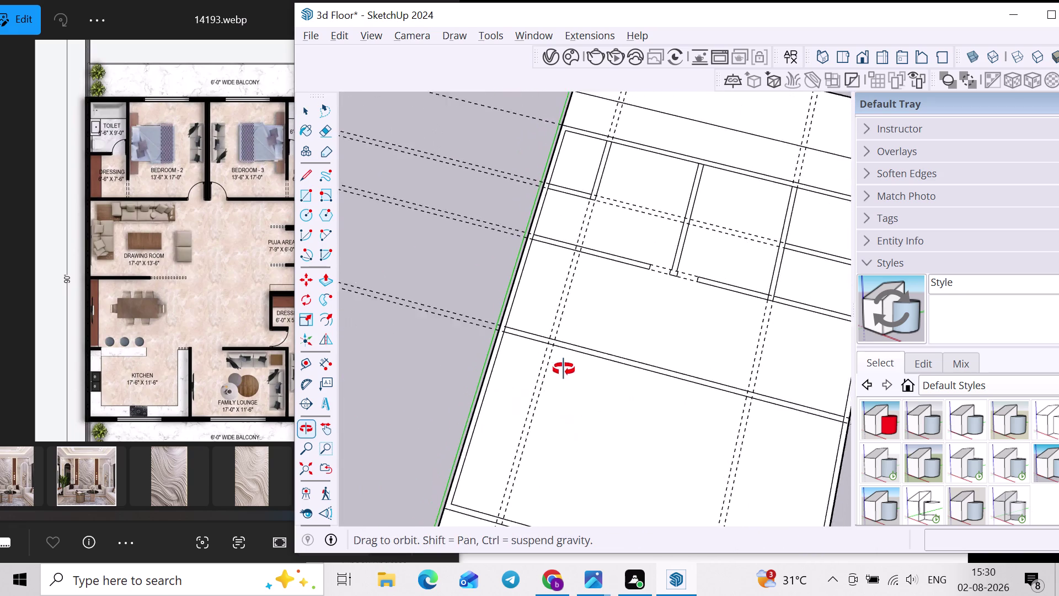
middle_drag(552, 379, 597, 349)
scroll(down, 3)
scroll(up, 3)
middle_drag(177, 323, 179, 316)
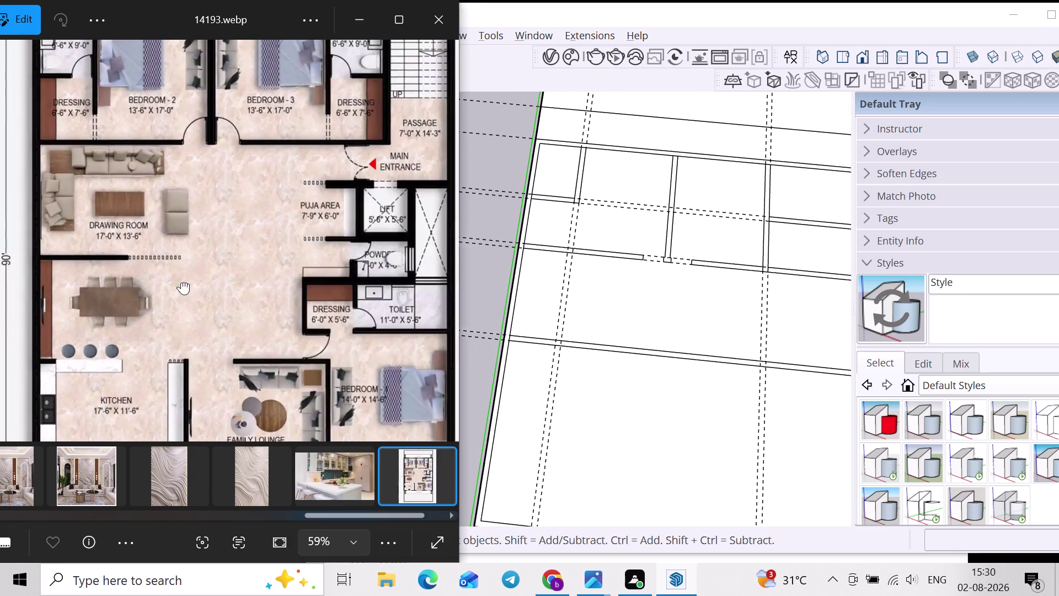
middle_drag(179, 315, 181, 253)
scroll(down, 3)
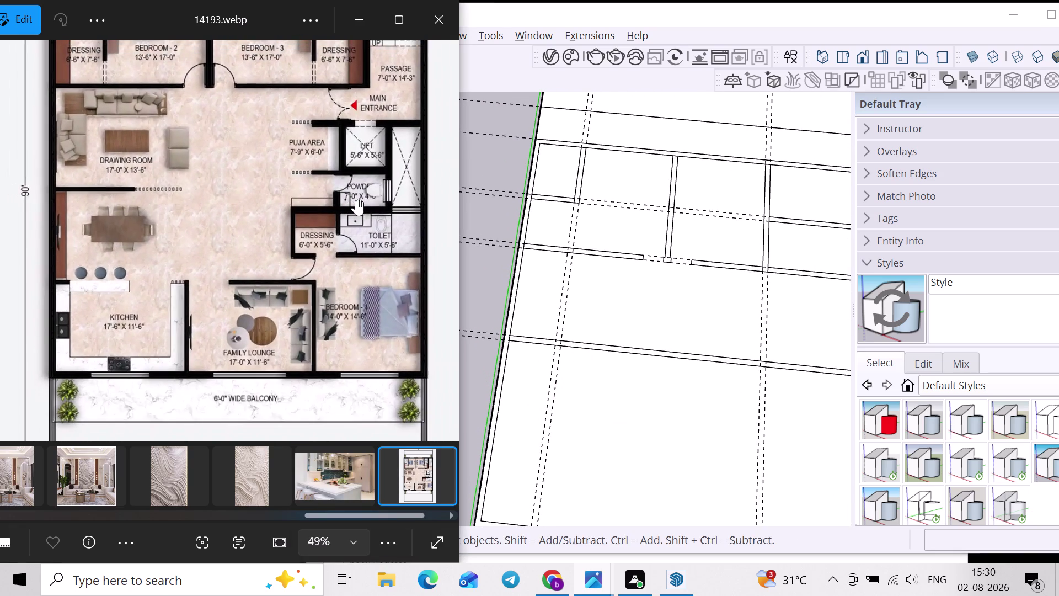
scroll(up, 3)
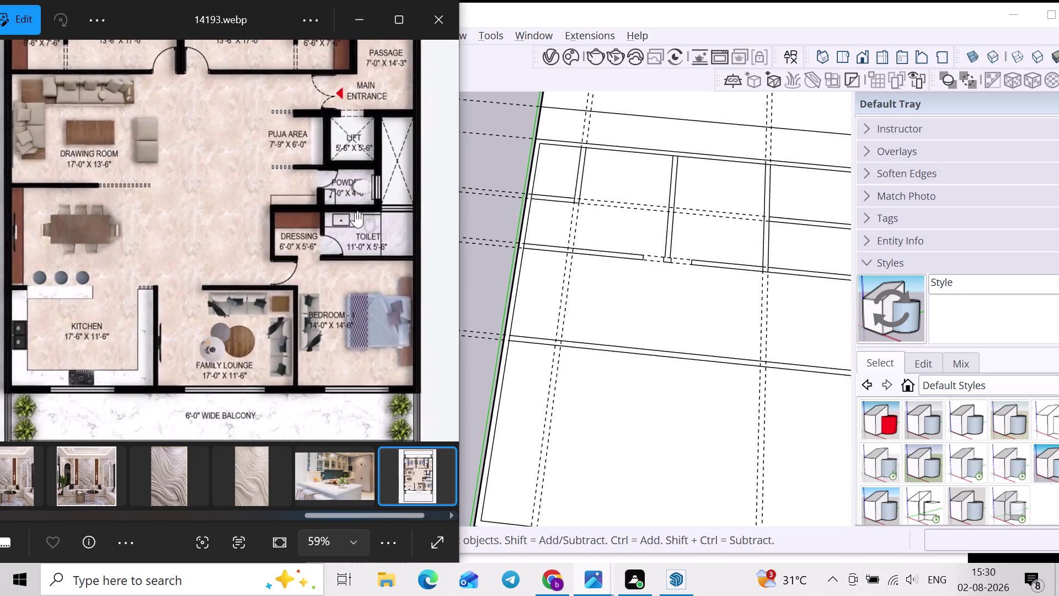
scroll(down, 3)
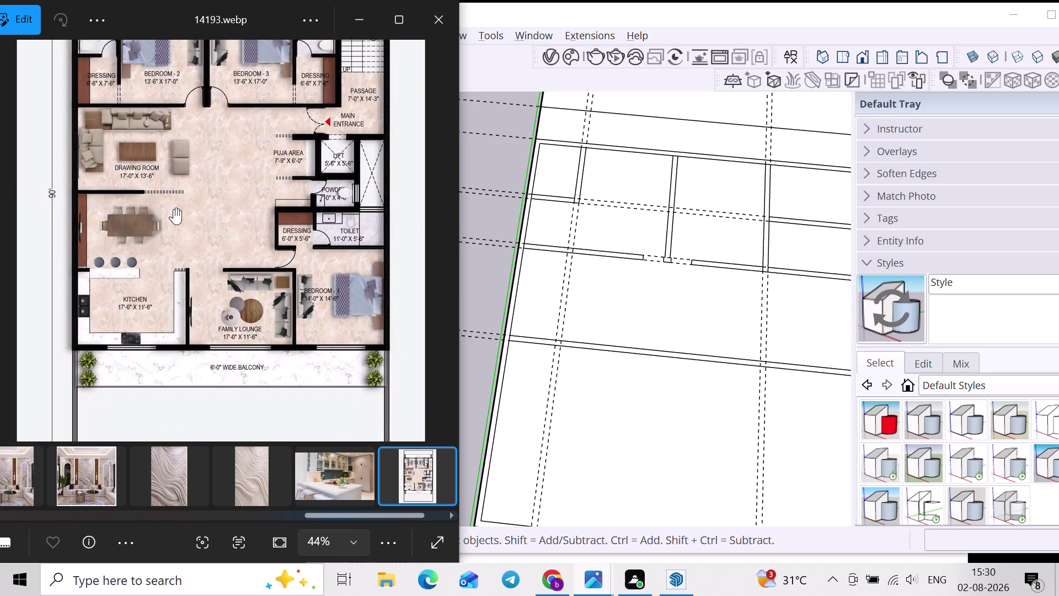
scroll(up, 3)
scroll(down, 3)
scroll(down, 3)
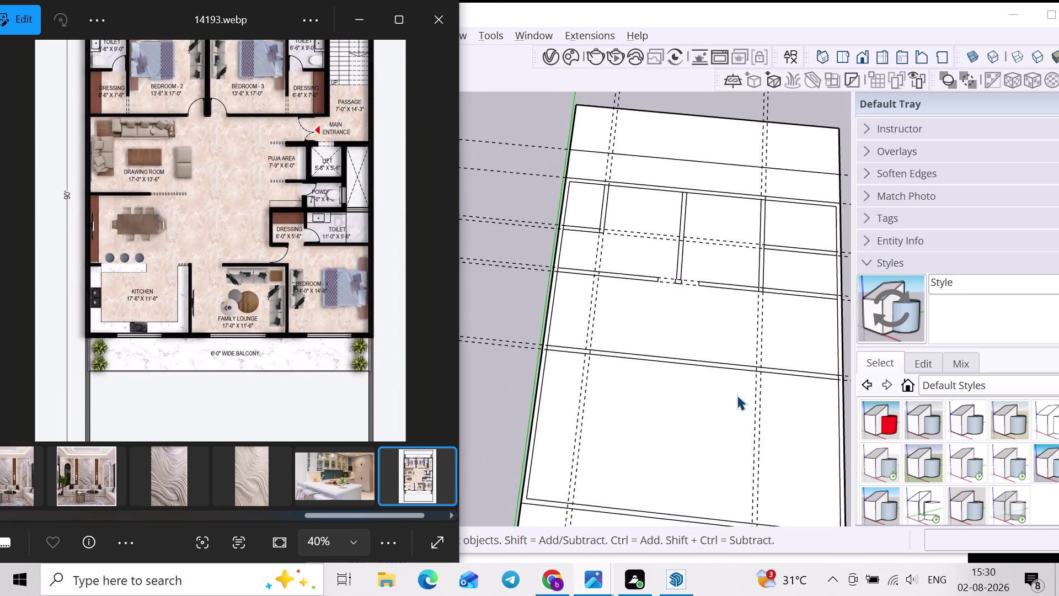
middle_drag(730, 367, 682, 287)
middle_drag(699, 356, 719, 356)
scroll(up, 3)
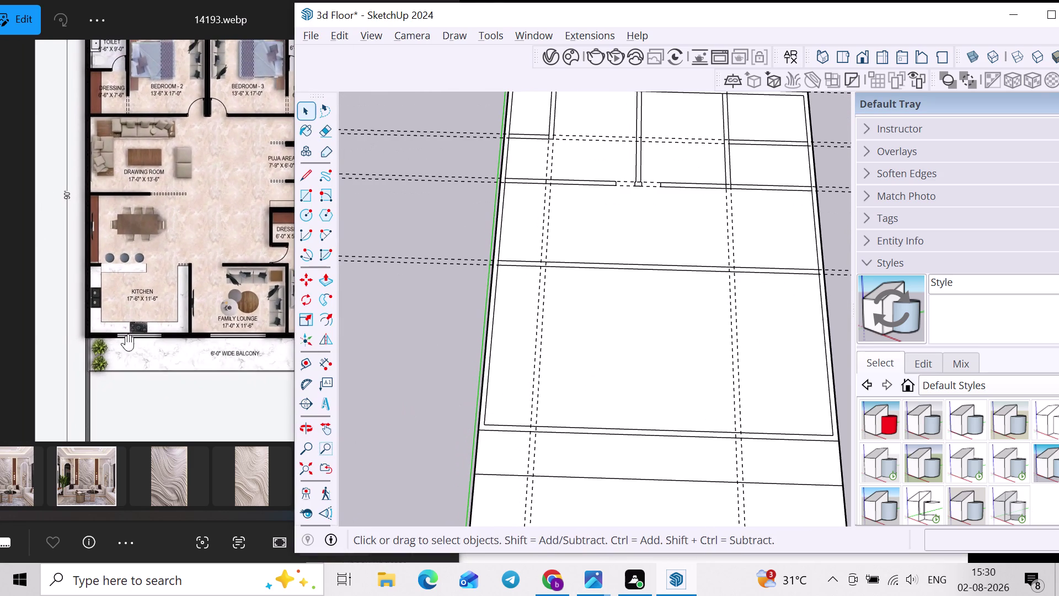
scroll(up, 3)
key(t)
Place a guide 17'6" from the left outer wall.
scroll(down, 3)
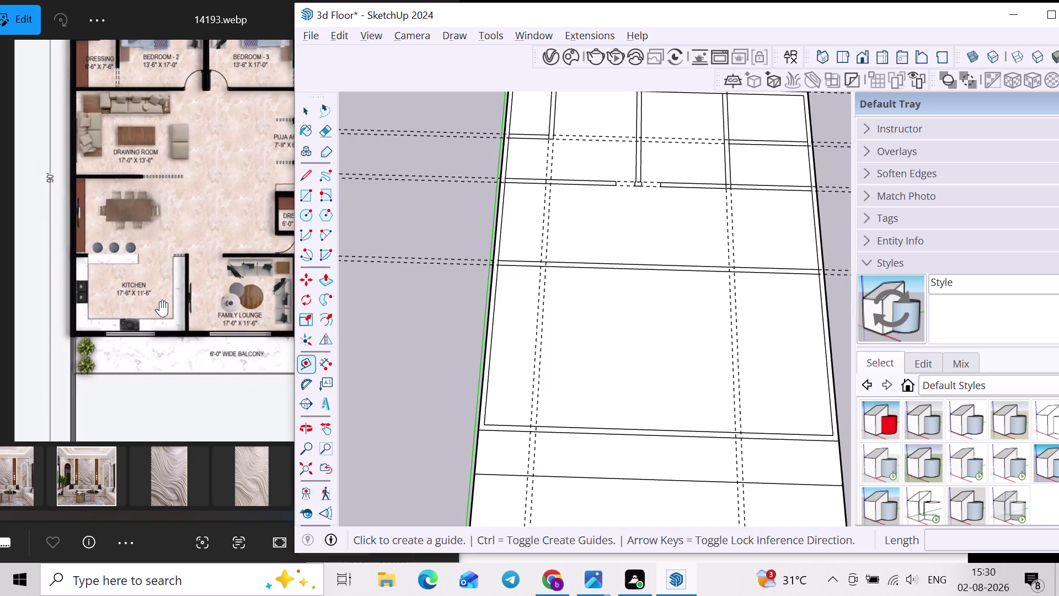
key(t)
scroll(down, 3)
middle_click(475, 318)
scroll(up, 3)
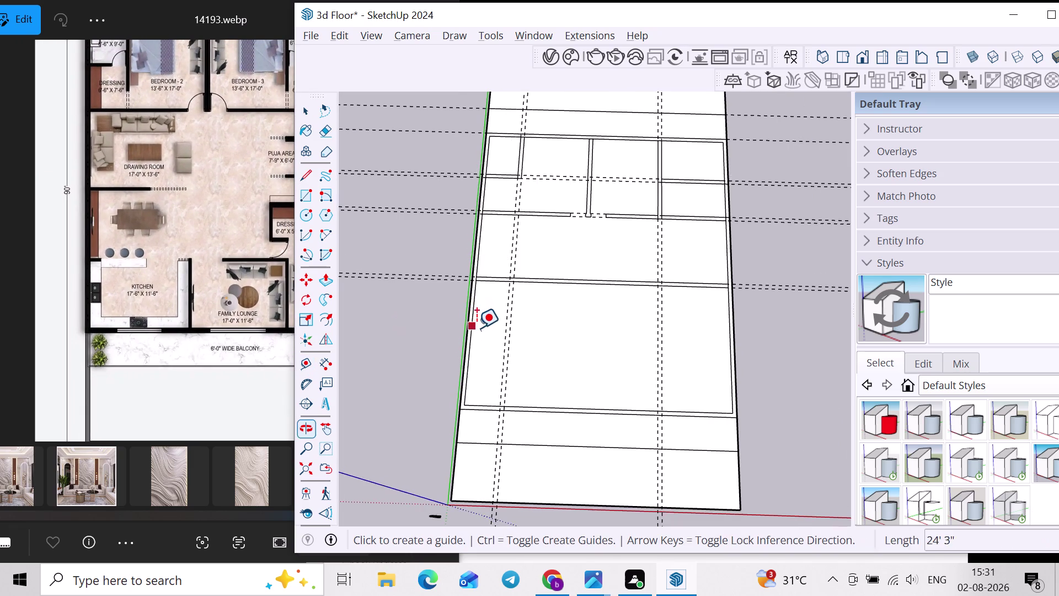
scroll(up, 3)
click(474, 339)
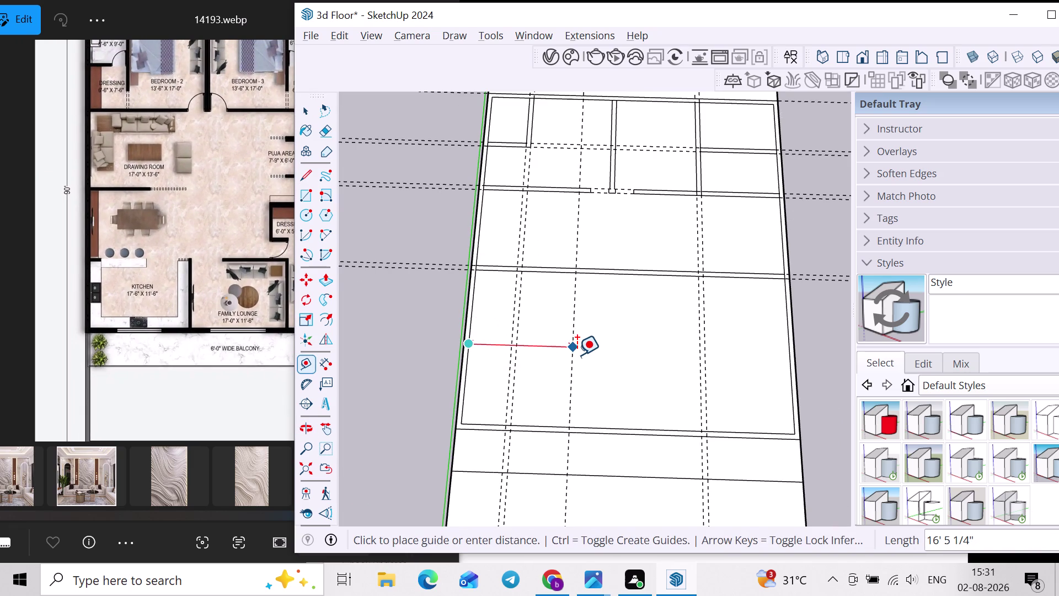
text(17)
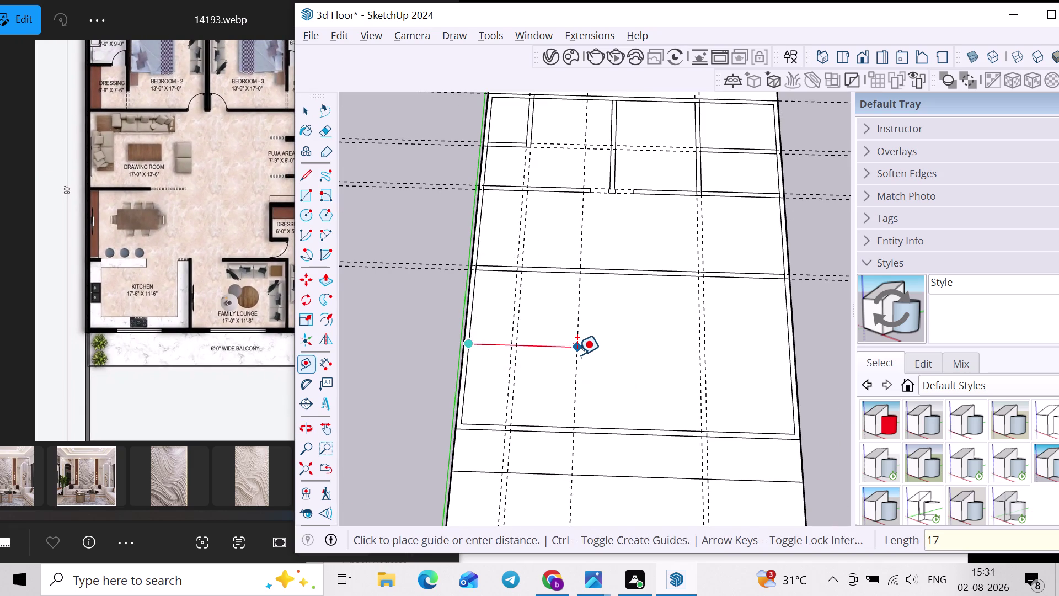
text('6")
key(Return)
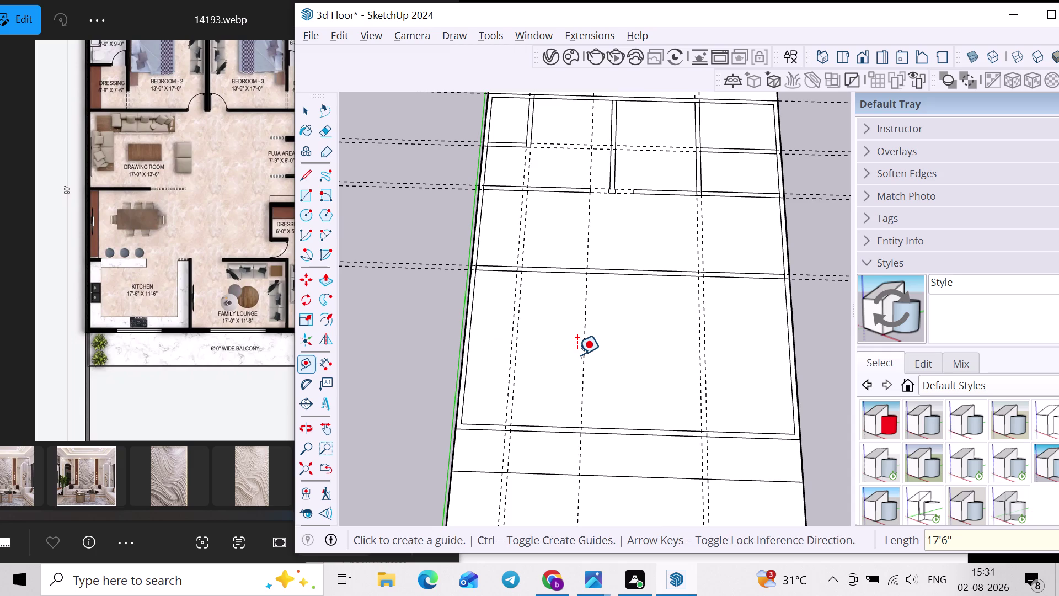
Start guides from the lower cross wall and left outer wall, then undo the unfinished guide.
scroll(up, 3)
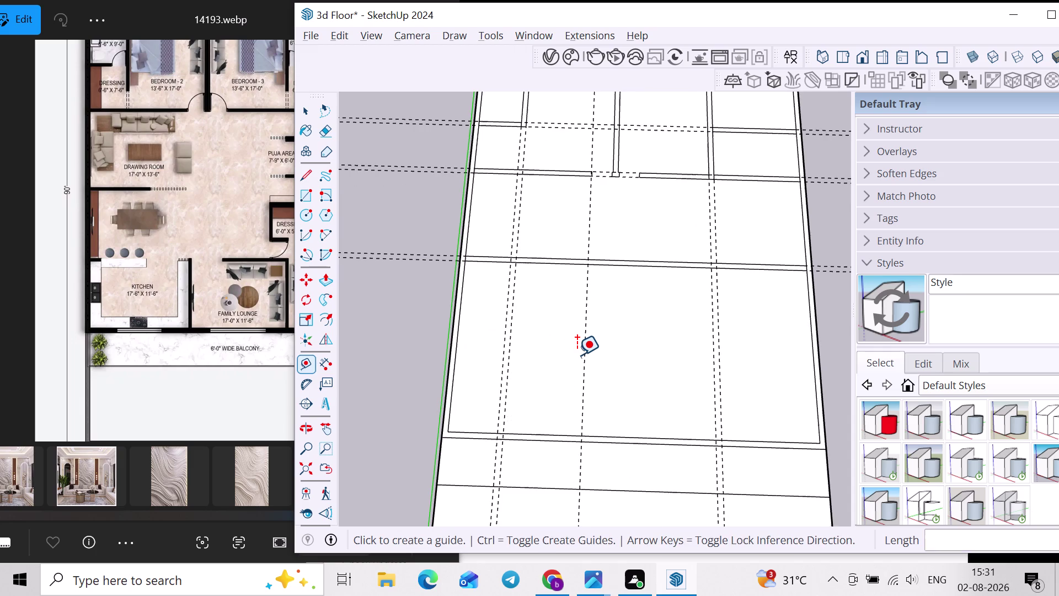
middle_drag(577, 355, 571, 360)
click(553, 435)
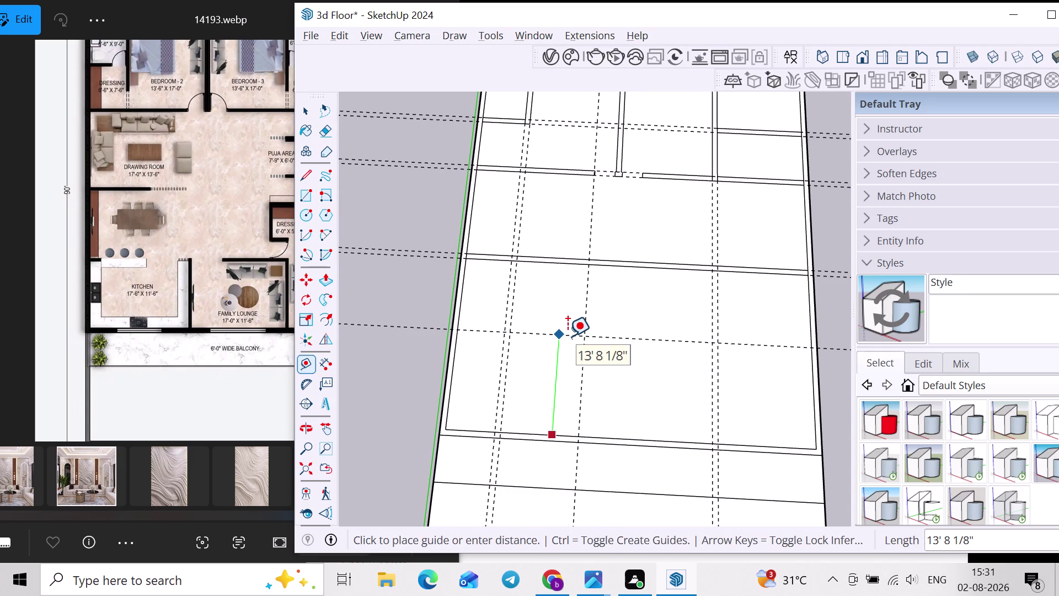
key(1)
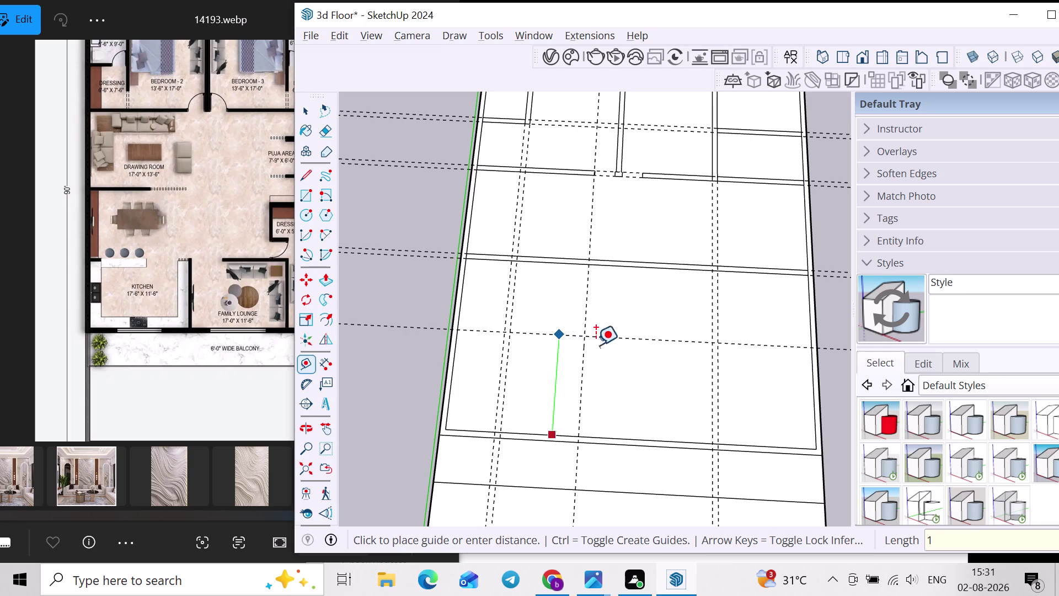
click(601, 370)
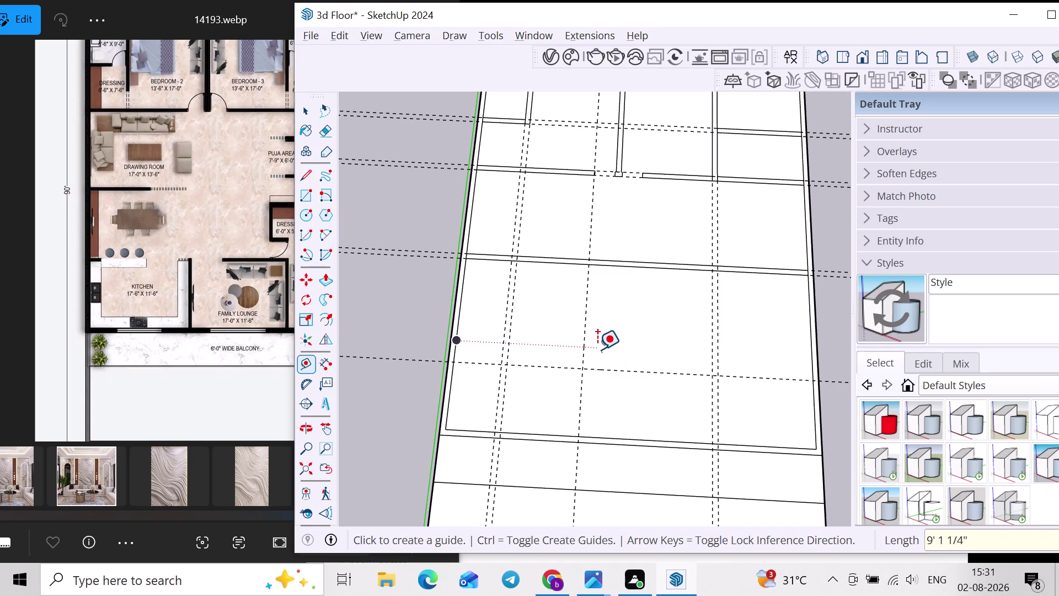
key(ctrl+z)
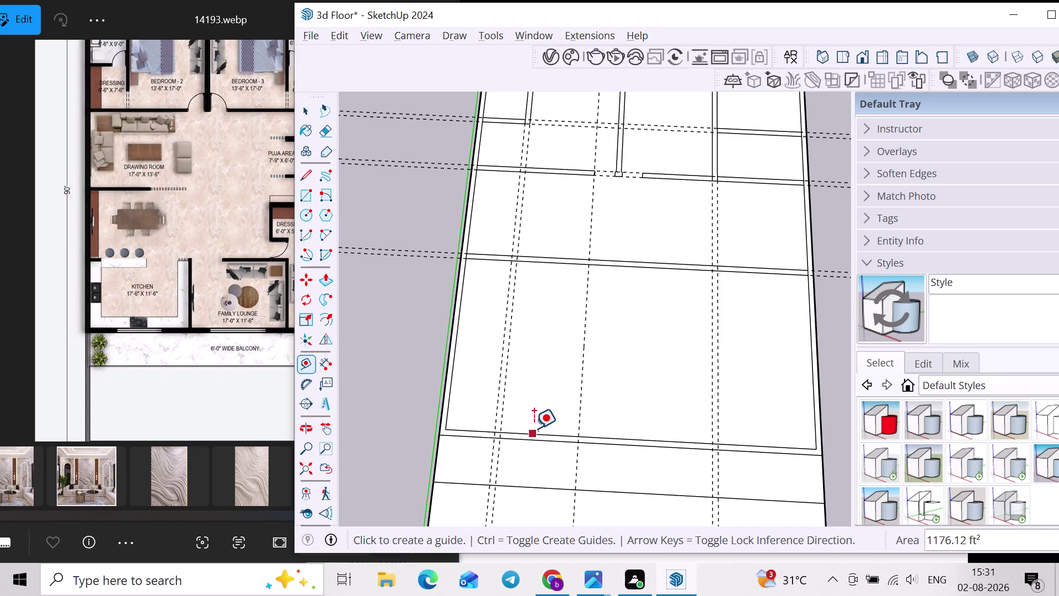
scroll(up, 3)
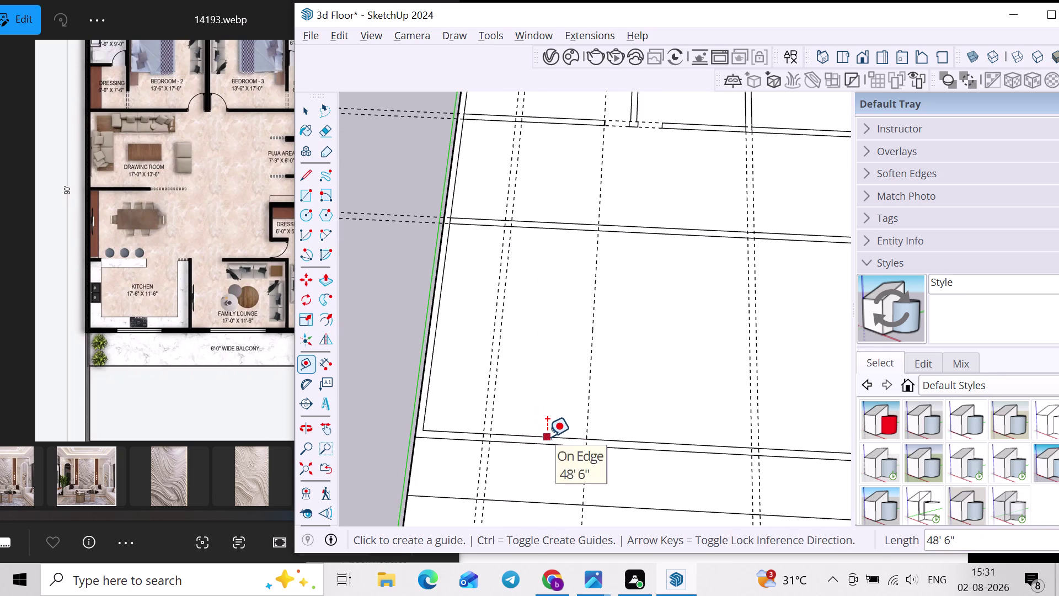
Place a guide 11'6" above the lower wall edge, plus a second guide 9" beyond it.
click(547, 437)
text(11')
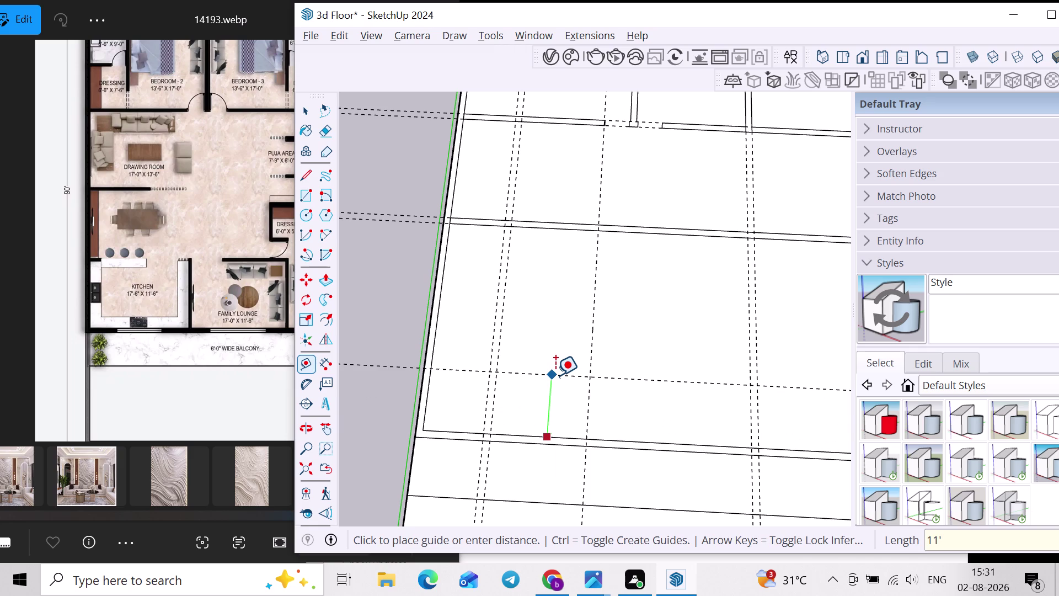
text(6")
key(Return)
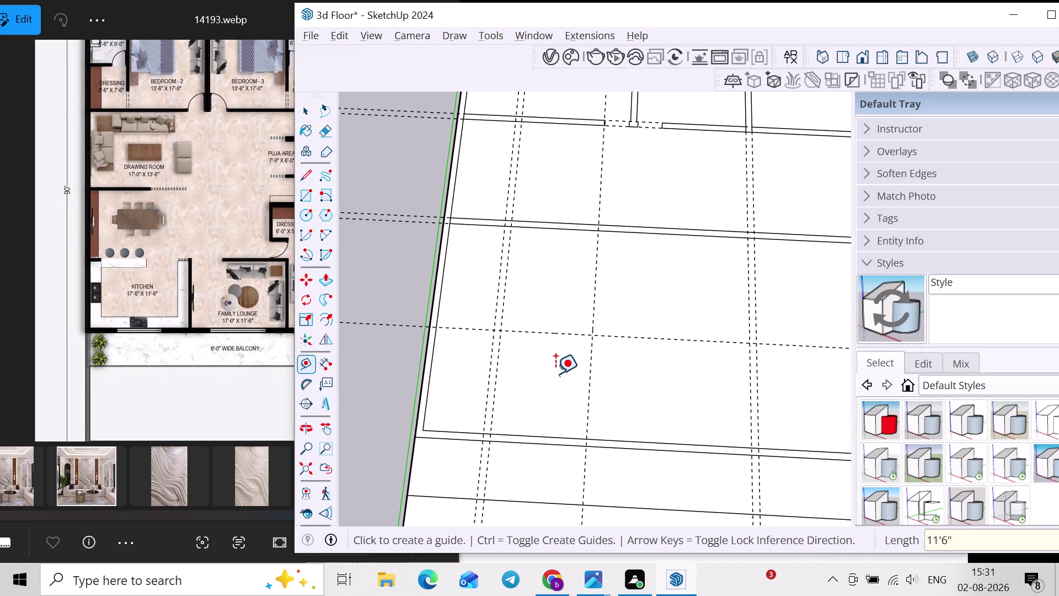
click(552, 335)
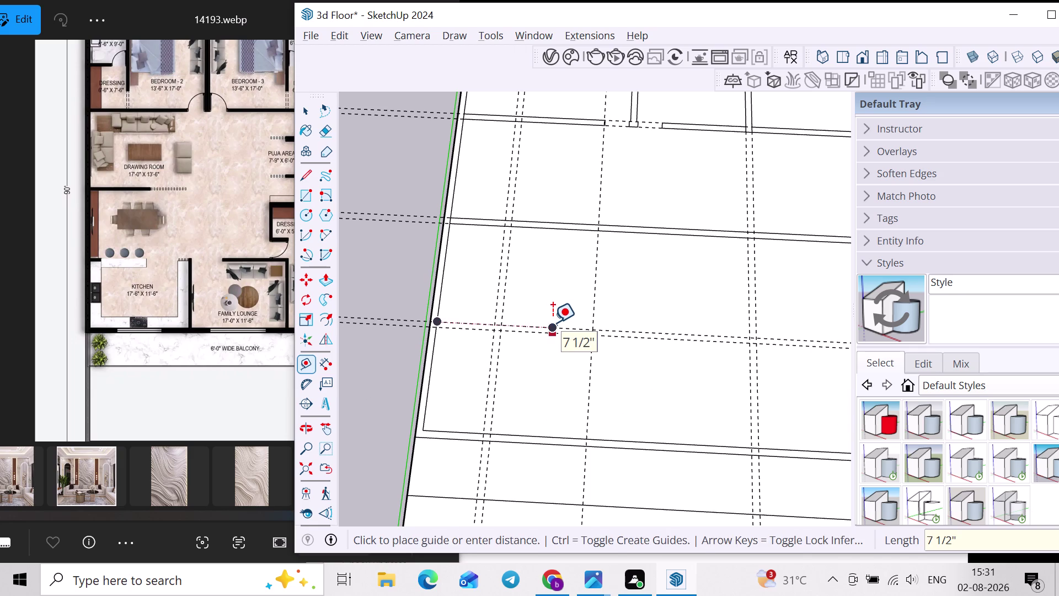
text(9")
key(Return)
key(space)
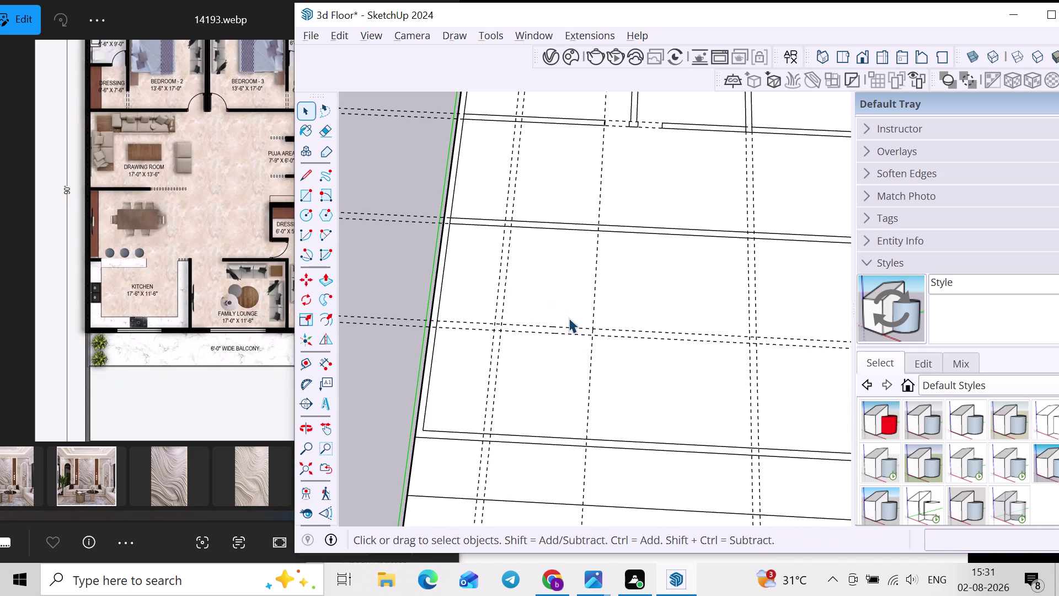
Add a crossing guide offset 9" sideways from the vertical guide line.
key(t)
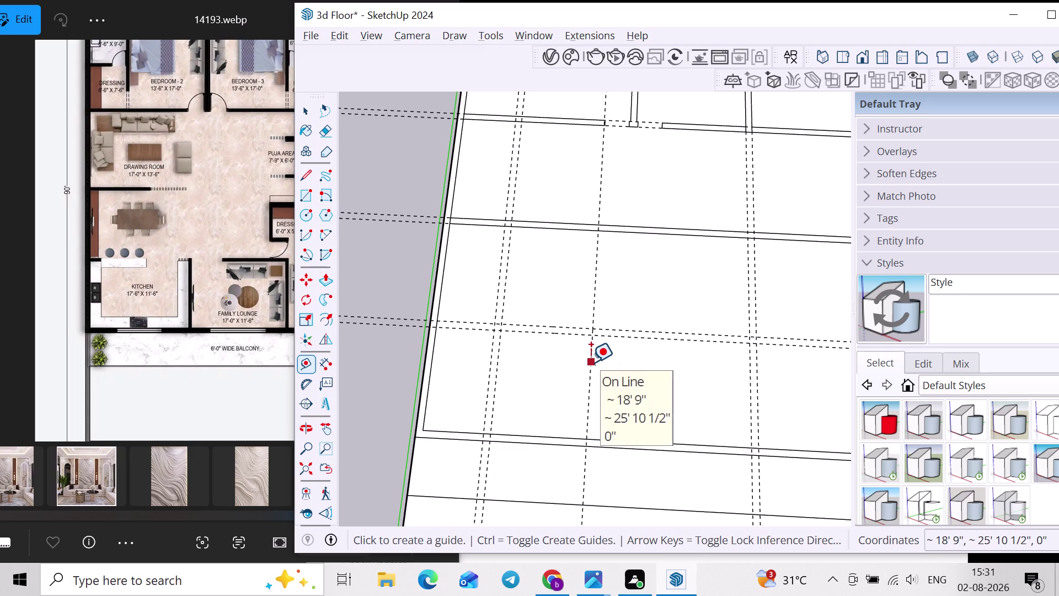
click(591, 362)
key(9)
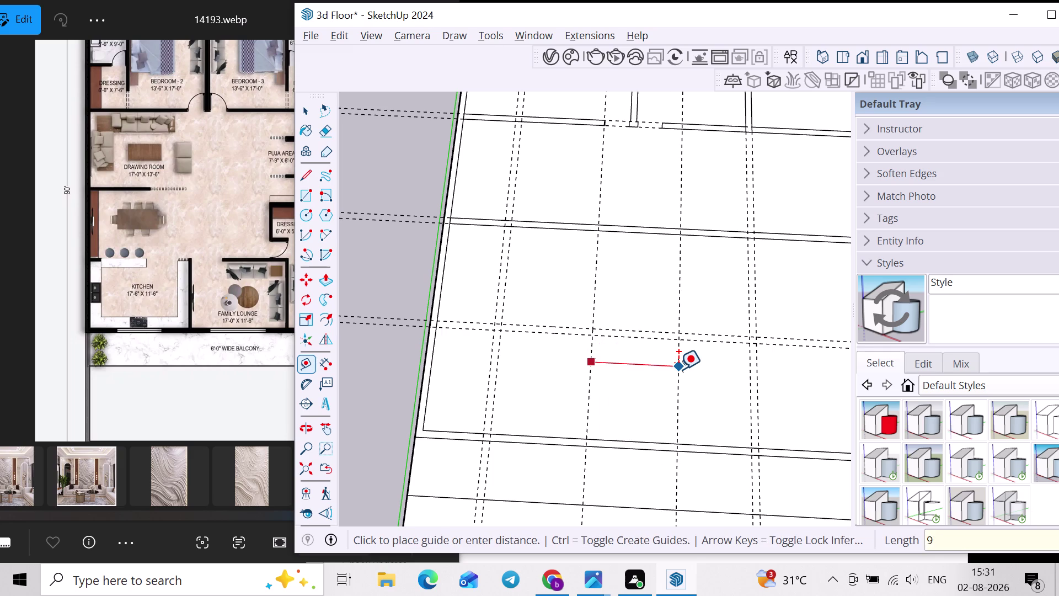
key(Return)
key(space)
Draw a horizontal wall rectangle to the left outer wall and a vertical wall down to the lower wall.
text(r)
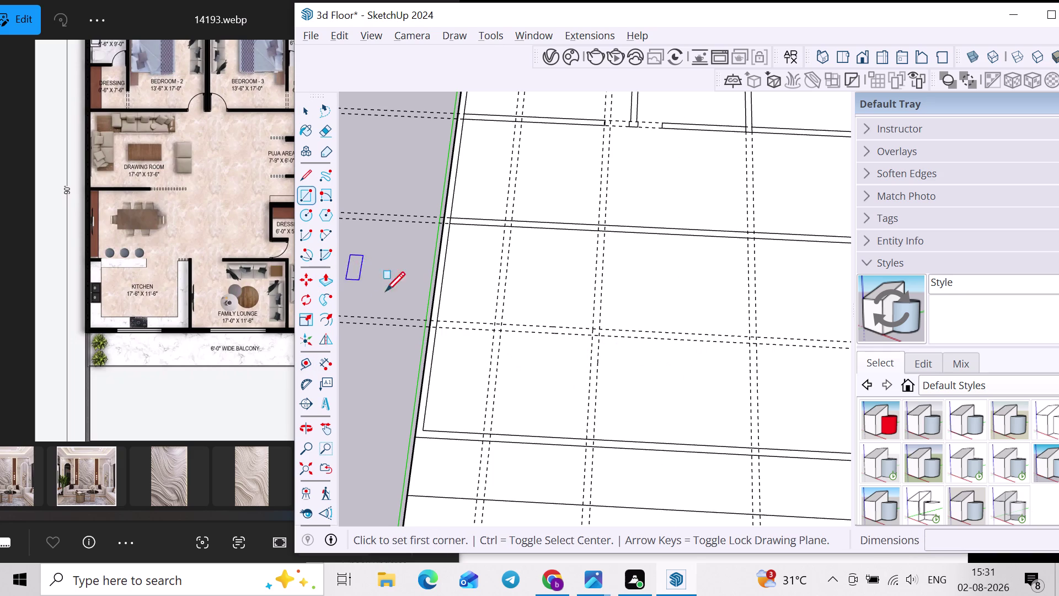
click(438, 317)
scroll(up, 3)
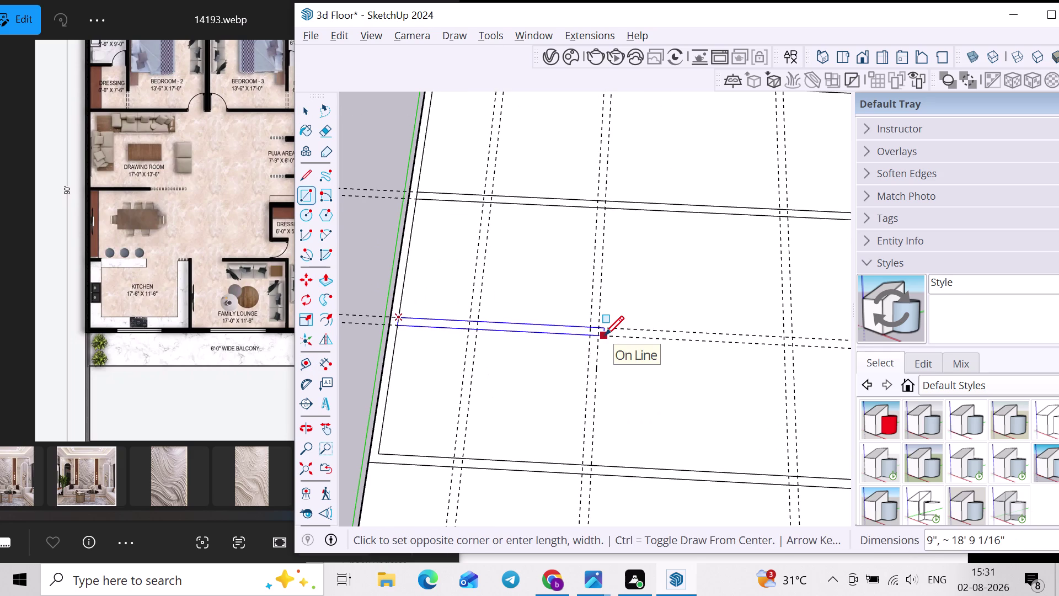
click(605, 334)
key(ctrl+z)
click(599, 328)
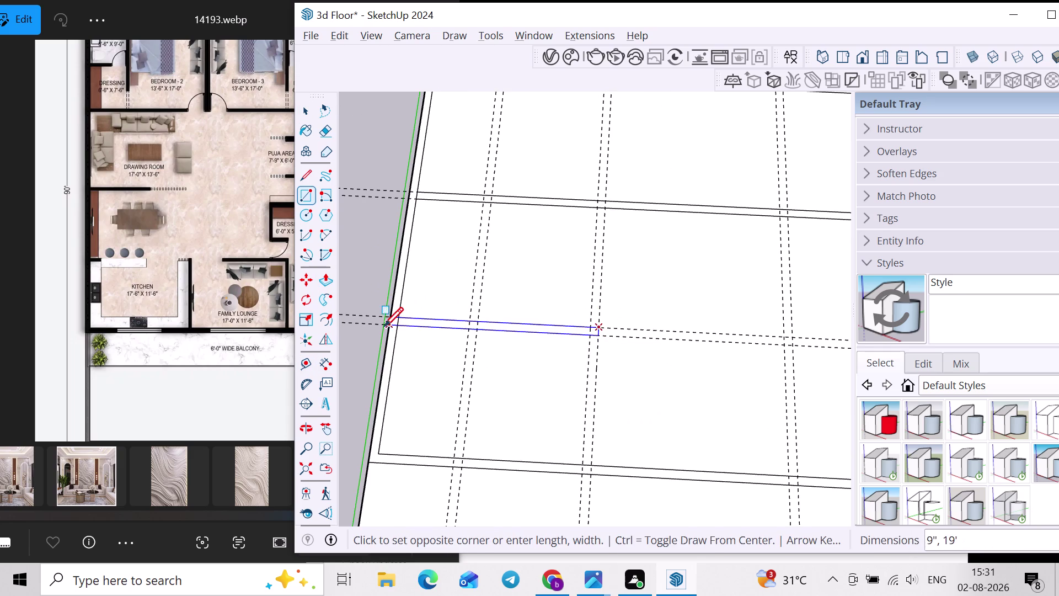
click(399, 325)
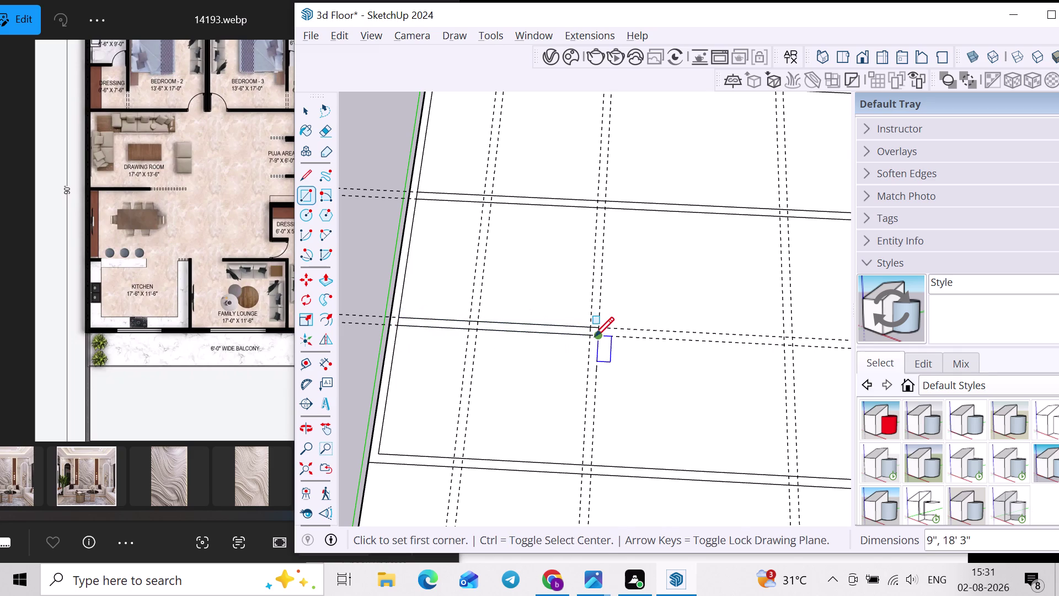
click(586, 335)
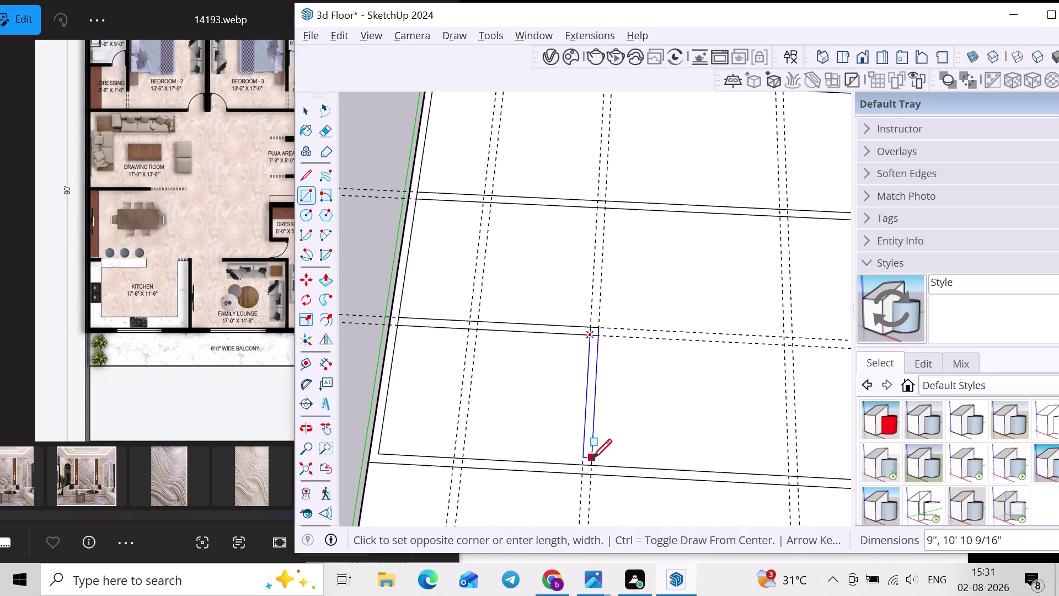
click(590, 465)
Orbit and zoom around the plan to check the new walls and reach the lower rooms.
scroll(down, 3)
middle_drag(583, 425, 632, 397)
scroll(down, 3)
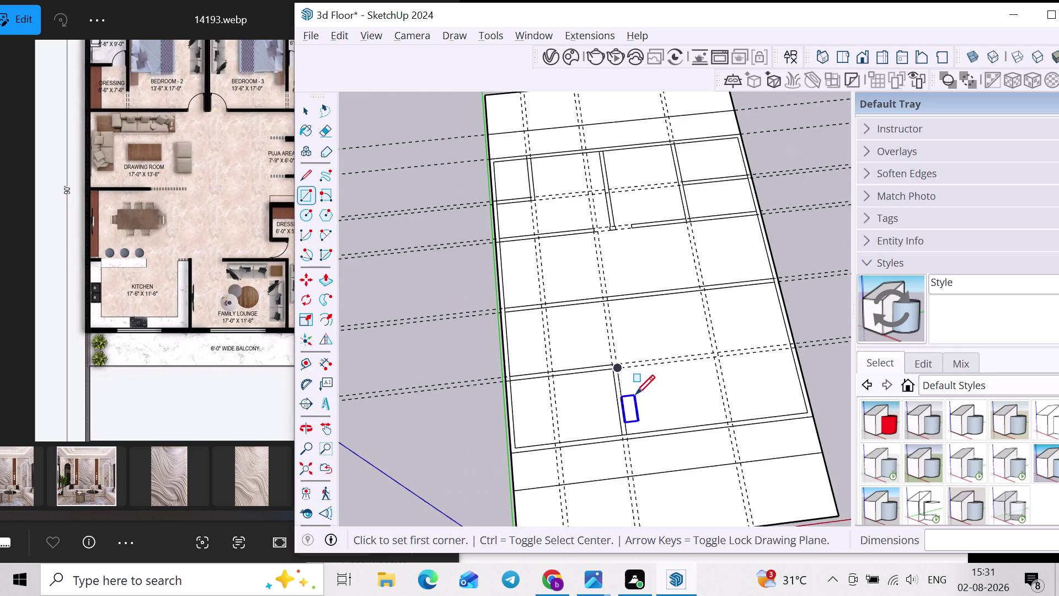
middle_drag(636, 394, 540, 417)
middle_drag(638, 412, 549, 413)
scroll(up, 3)
middle_drag(553, 397, 638, 383)
middle_drag(536, 398, 574, 382)
scroll(up, 3)
middle_drag(625, 370, 681, 366)
scroll(down, 3)
scroll(down, 3)
middle_drag(265, 280, 154, 289)
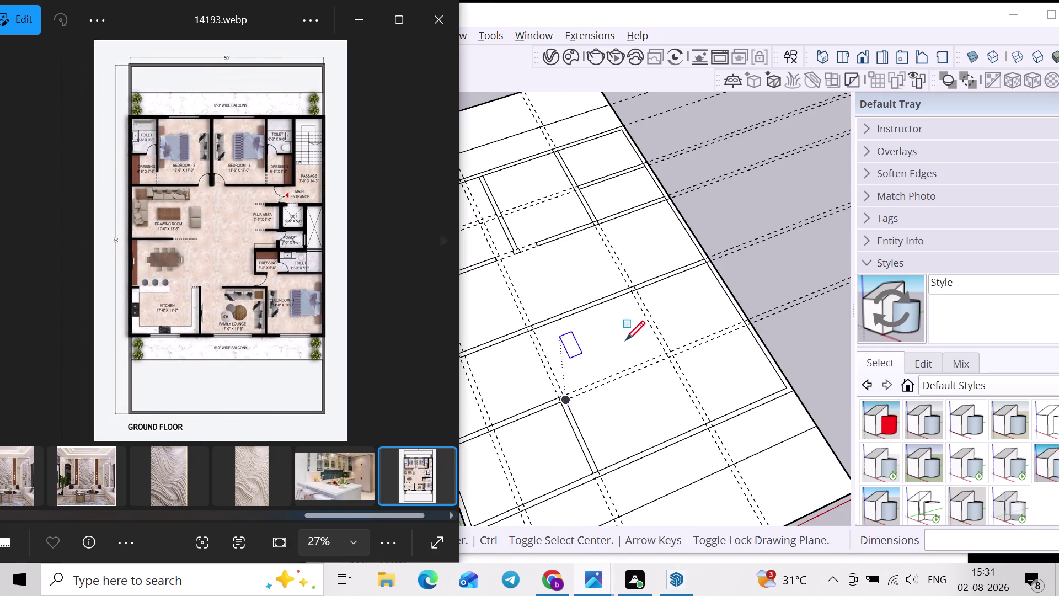
scroll(up, 3)
middle_drag(685, 327, 582, 319)
scroll(up, 3)
Draw two more wall rectangles from guide crossings along the guides in the lower rooms.
click(612, 275)
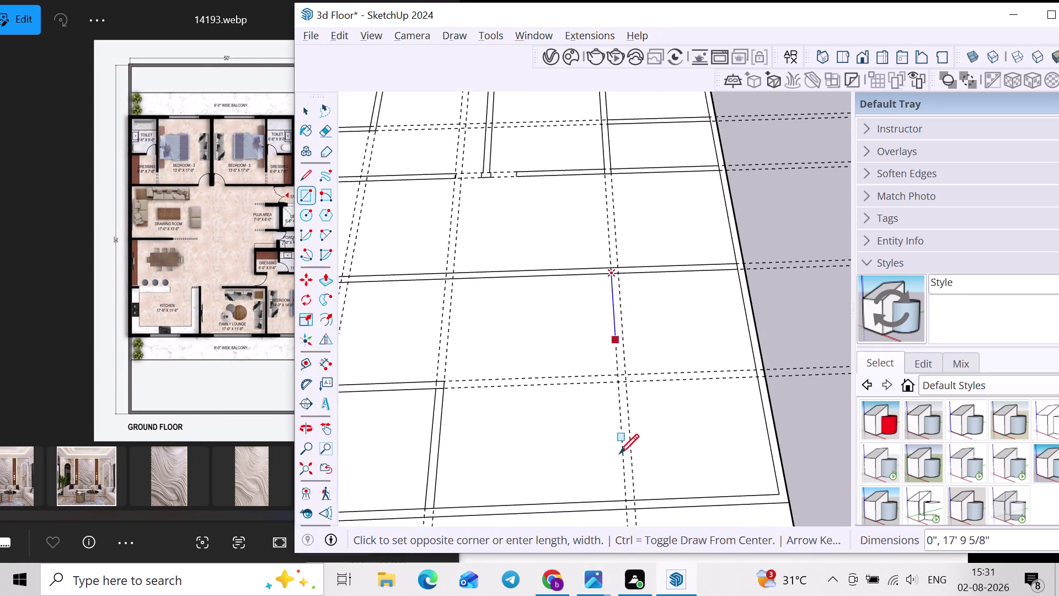
click(638, 497)
scroll(down, 3)
middle_drag(610, 456, 618, 450)
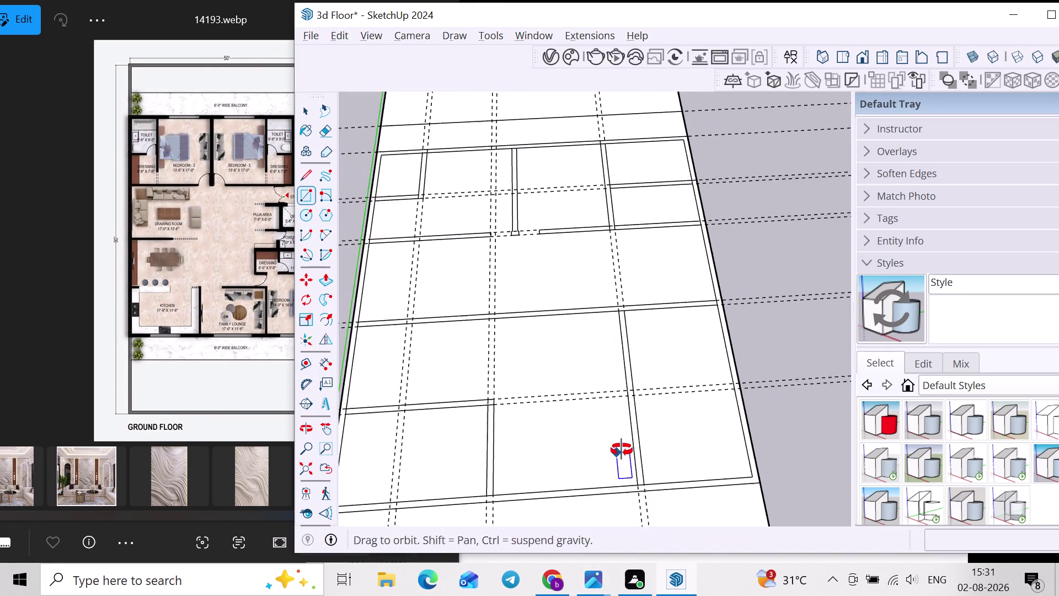
middle_drag(618, 451, 645, 441)
scroll(up, 3)
click(633, 384)
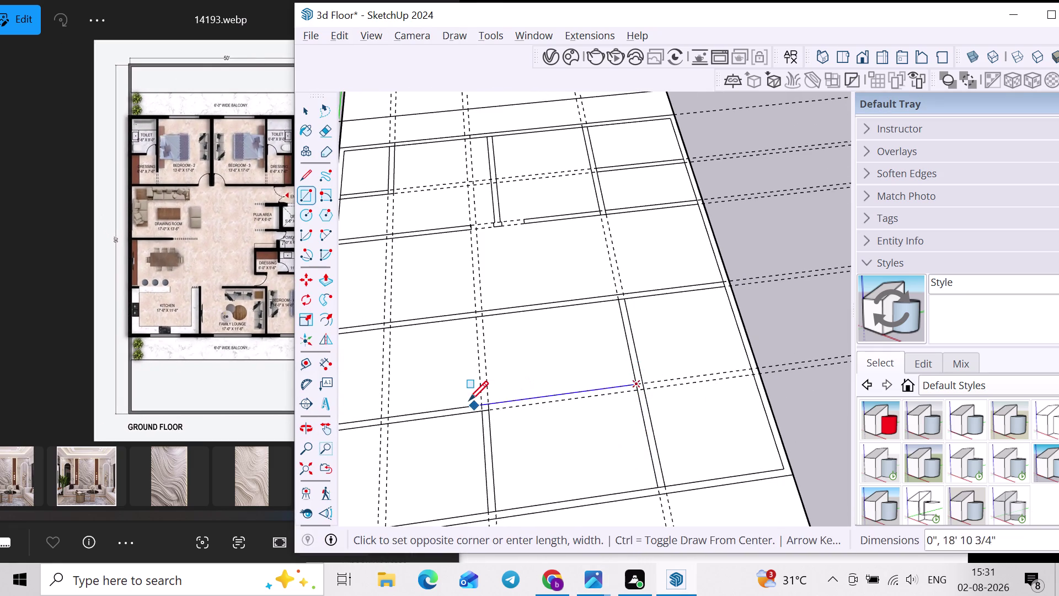
click(492, 412)
scroll(up, 3)
scroll(down, 3)
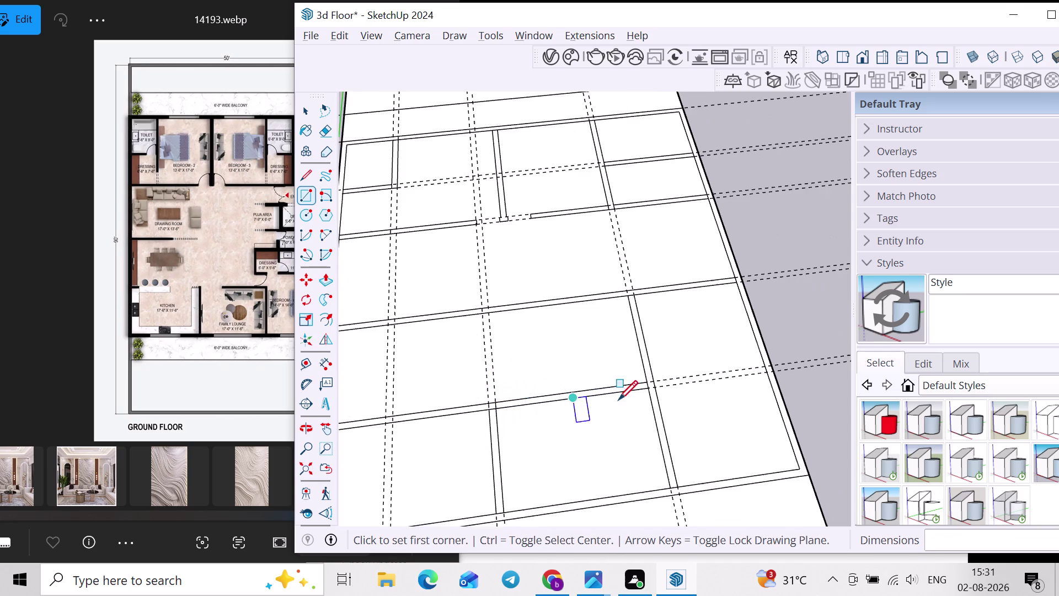
key(space)
scroll(down, 3)
middle_drag(670, 388, 548, 398)
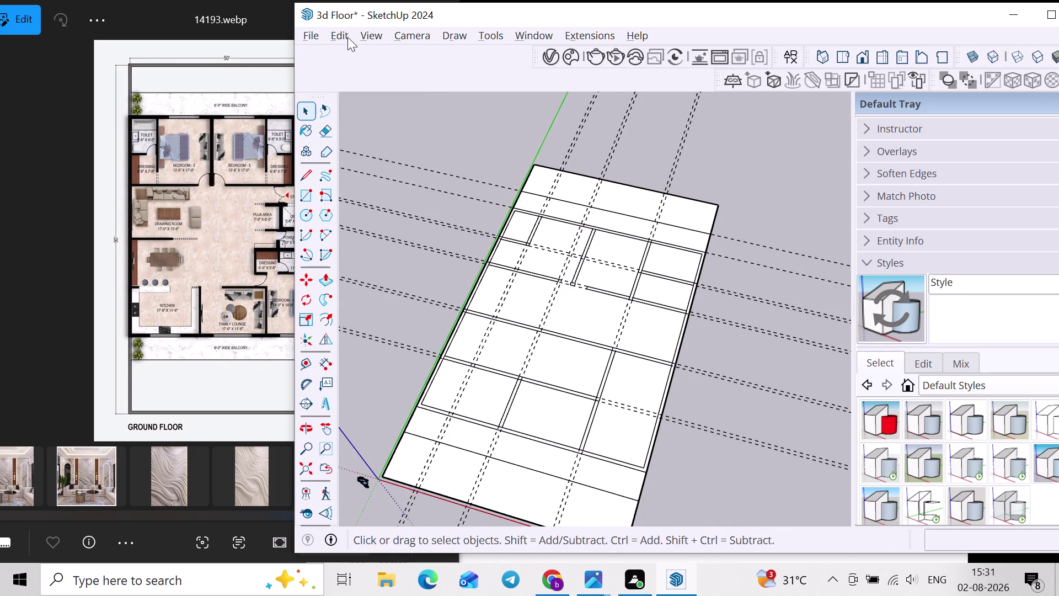
click(338, 39)
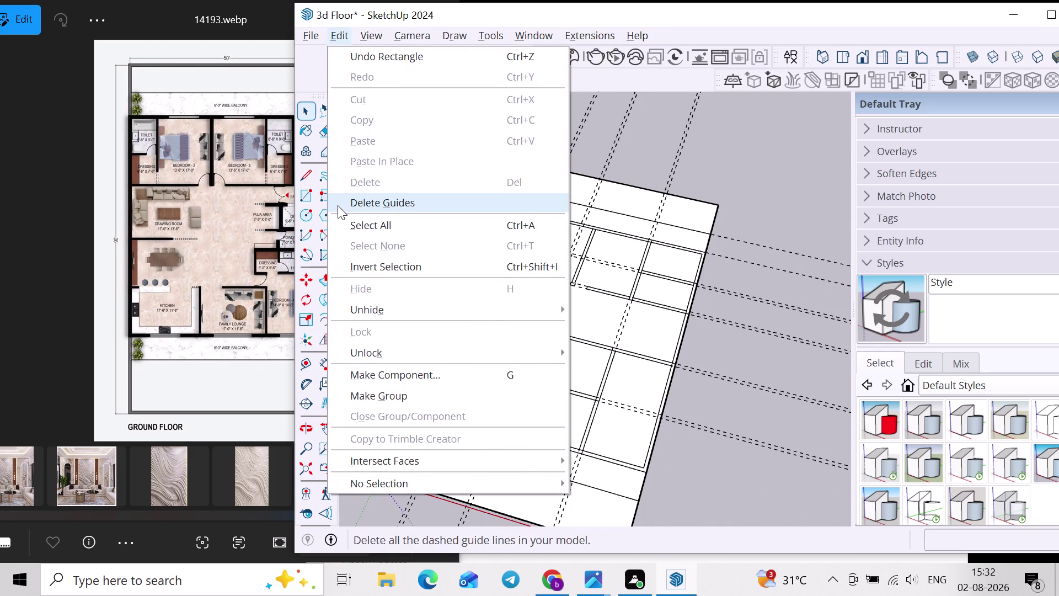
Delete every guide line with Edit > Delete Guides.
click(338, 205)
scroll(up, 3)
middle_drag(595, 321, 707, 313)
scroll(down, 3)
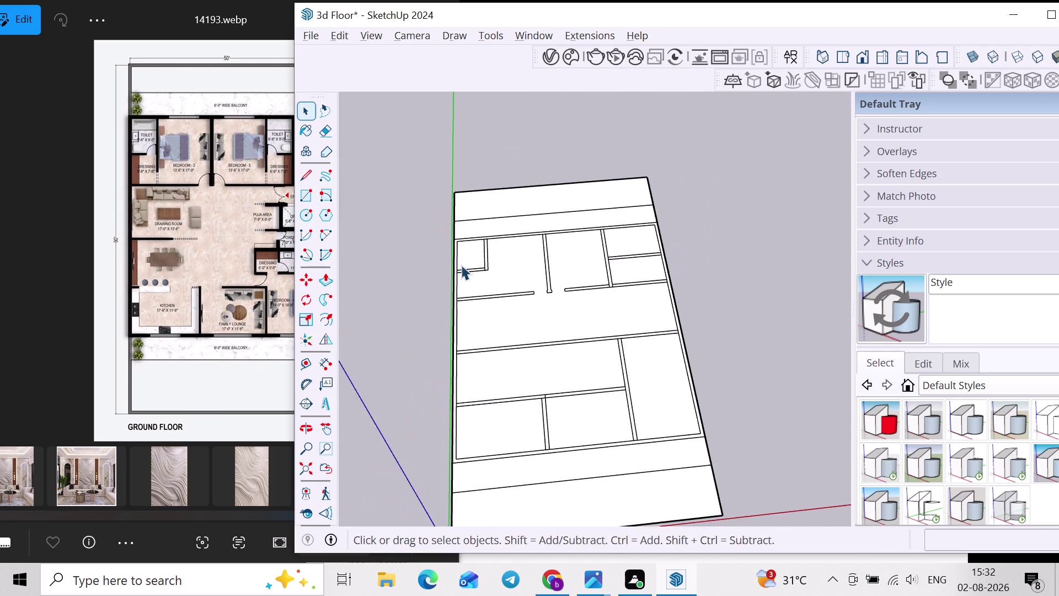
scroll(up, 3)
scroll(down, 3)
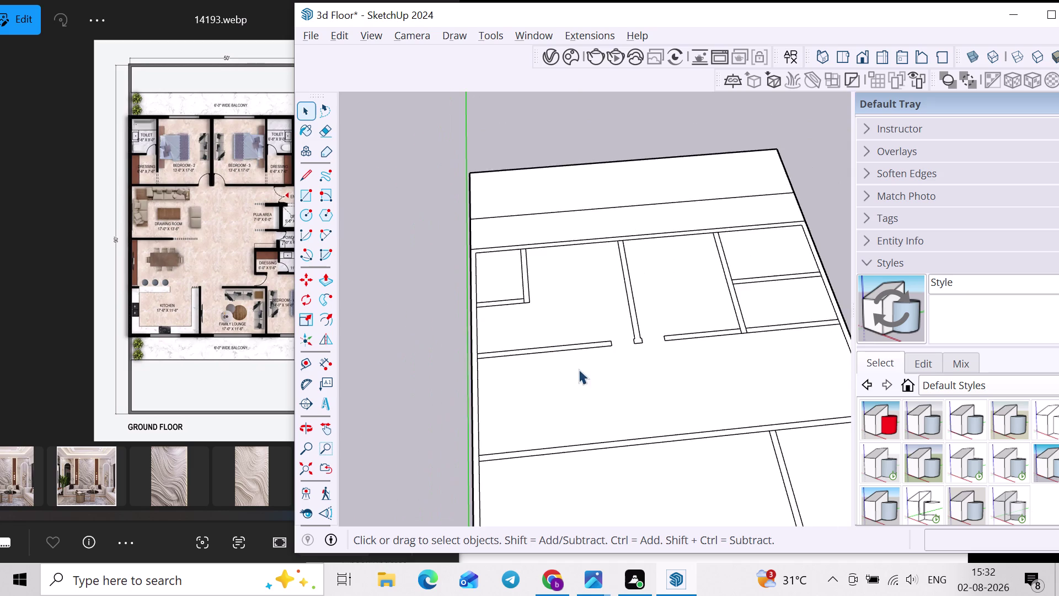
Orbit and zoom in to inspect the cleaned-up walls at the lower wall junction.
middle_drag(577, 370, 601, 324)
middle_drag(629, 446, 653, 409)
middle_drag(641, 406, 582, 388)
middle_drag(697, 460, 535, 423)
scroll(down, 3)
middle_drag(567, 421, 555, 468)
scroll(up, 3)
middle_drag(555, 474, 604, 462)
middle_drag(542, 462, 602, 498)
scroll(up, 3)
middle_drag(602, 481, 630, 482)
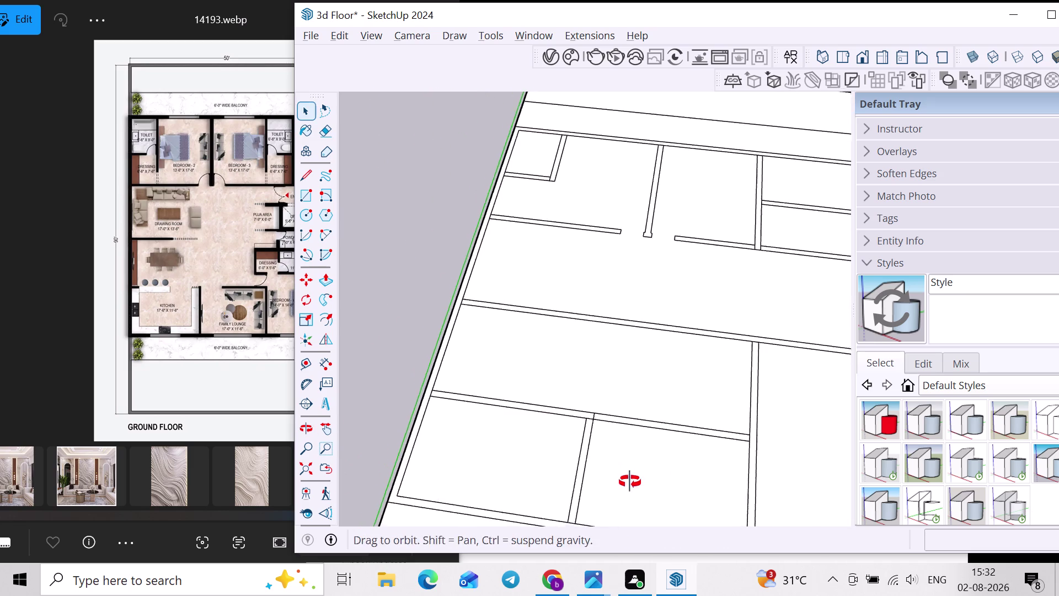
middle_drag(629, 482, 658, 473)
scroll(up, 3)
middle_drag(597, 454, 635, 499)
scroll(up, 3)
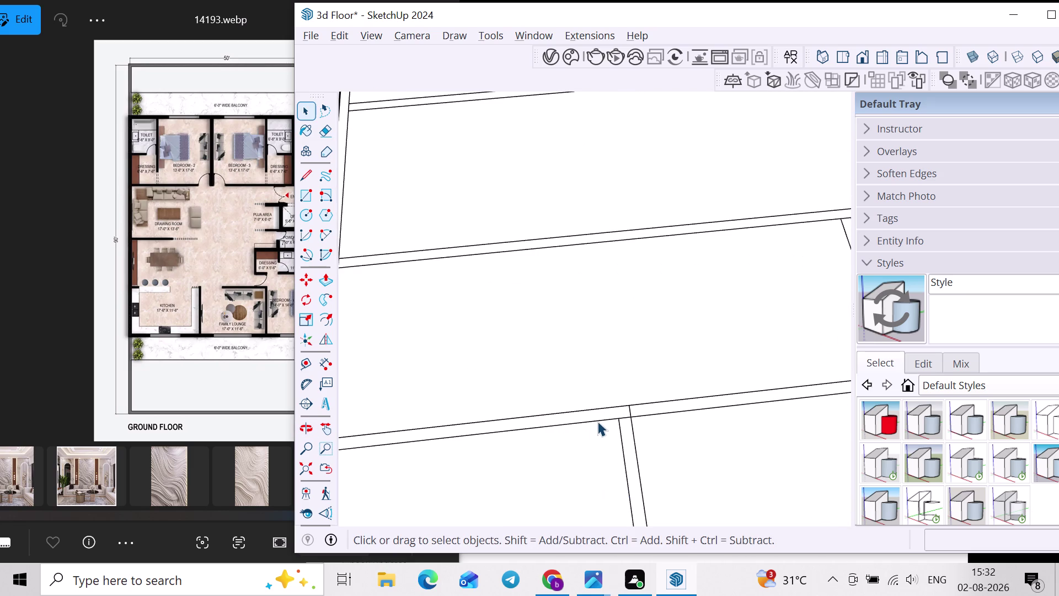
Draw a short line across the lower wall edge and pick it up with Move.
key(l)
scroll(up, 3)
click(619, 420)
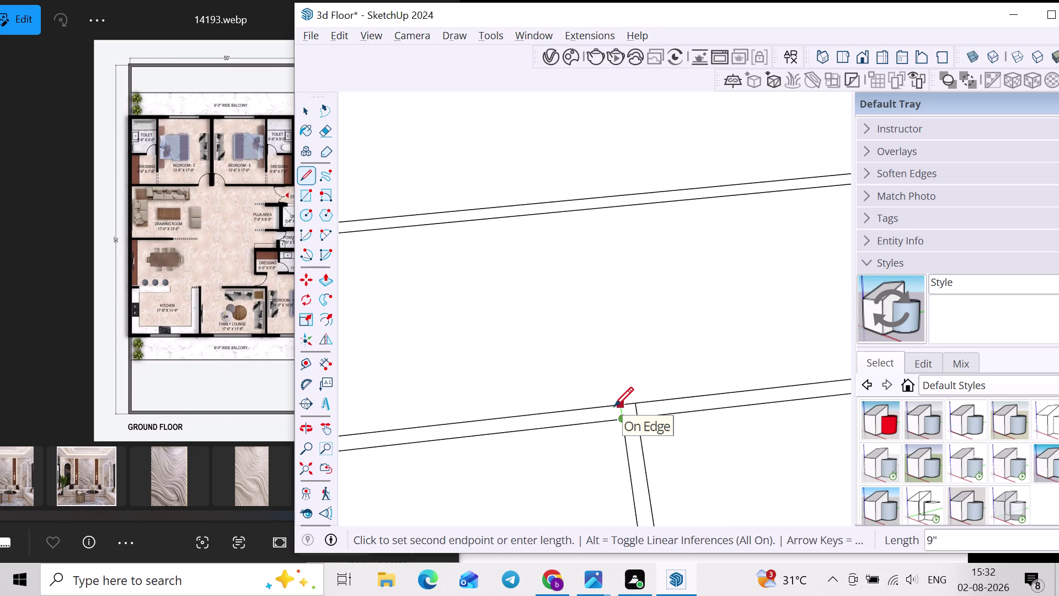
click(615, 406)
key(space)
click(621, 416)
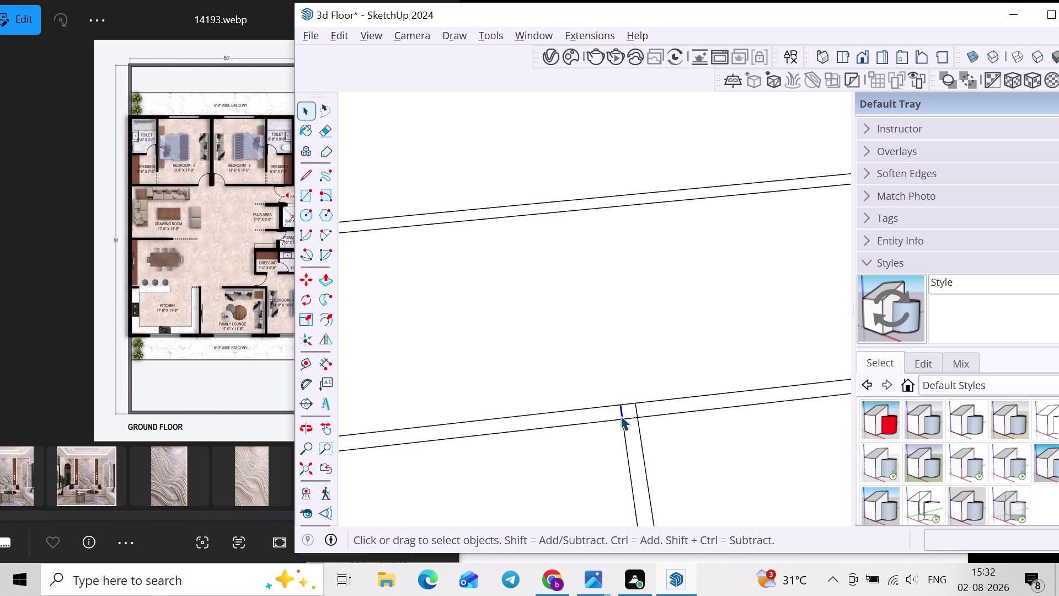
key(m)
click(617, 423)
Place the copied line along the wall and erase the wall piece between to open a gap.
scroll(down, 3)
scroll(down, 3)
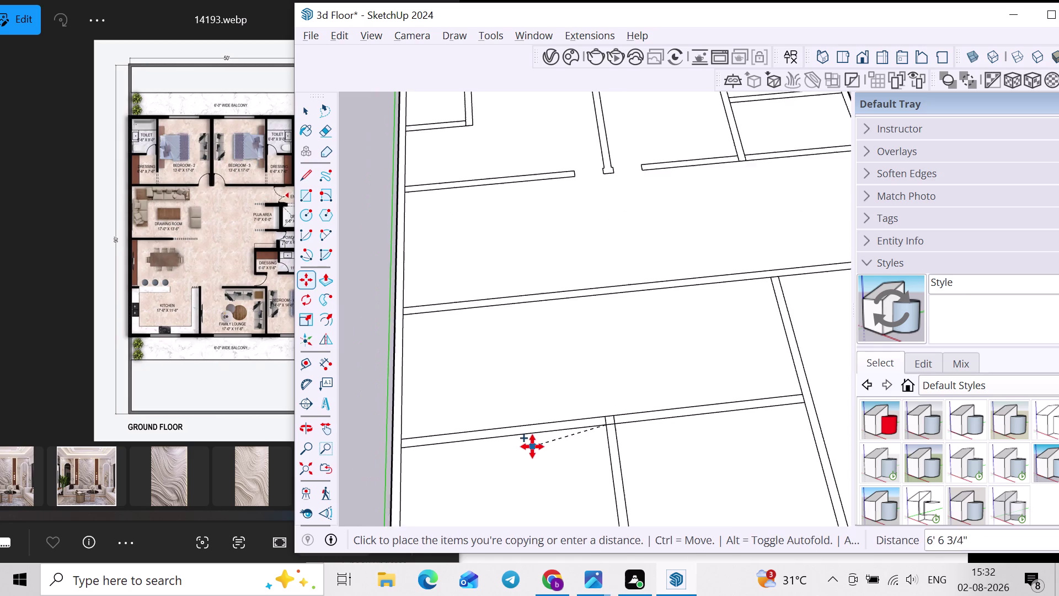
middle_click(559, 430)
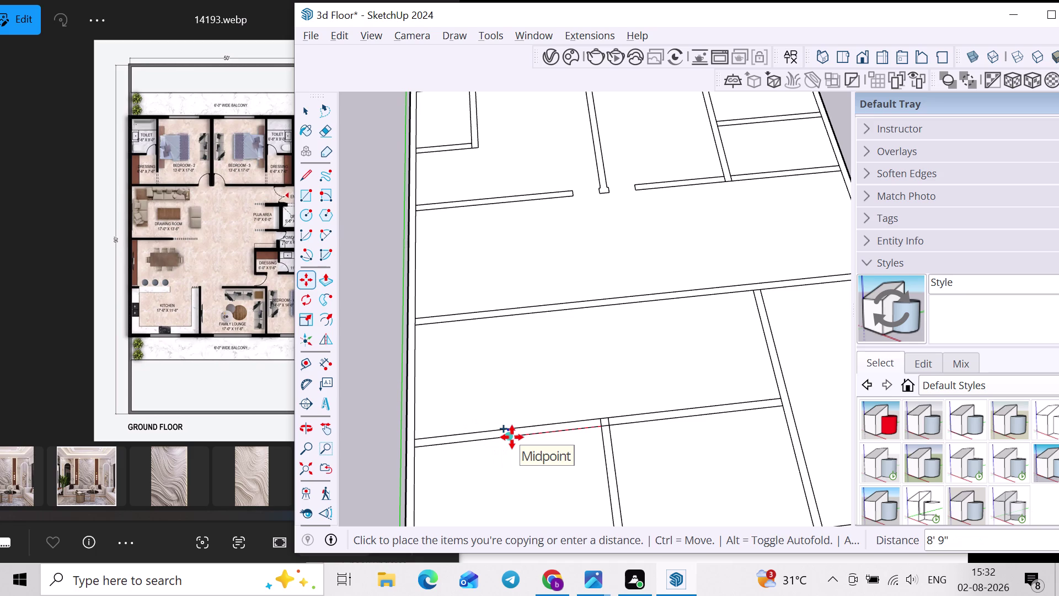
click(512, 437)
key(space)
text(e)
drag(534, 421, 534, 432)
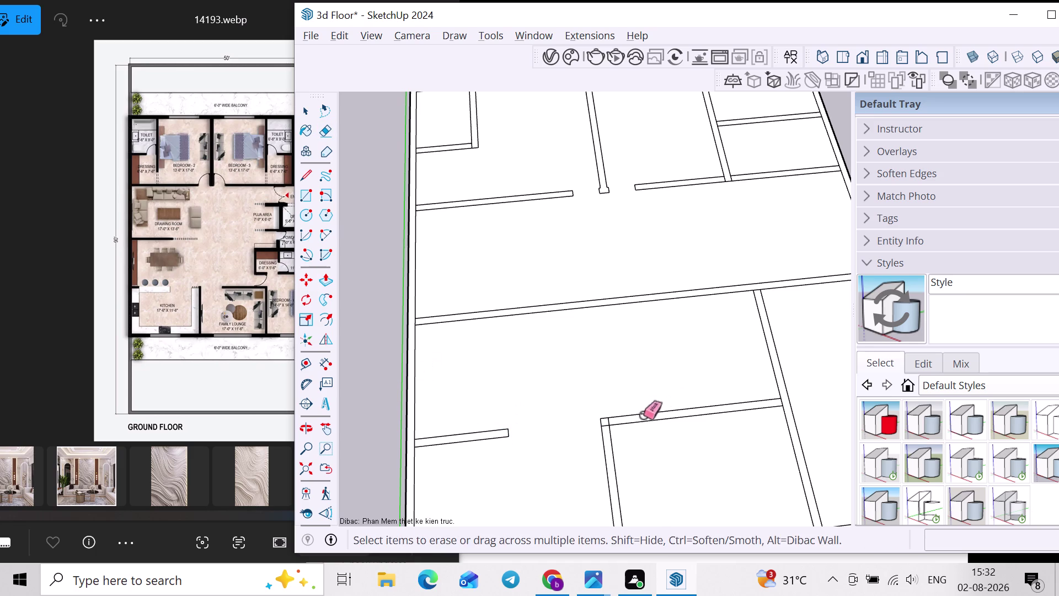
scroll(up, 3)
key(space)
Copy another wall edge along the wall and erase the wall lines across the doorway.
click(595, 424)
key(m)
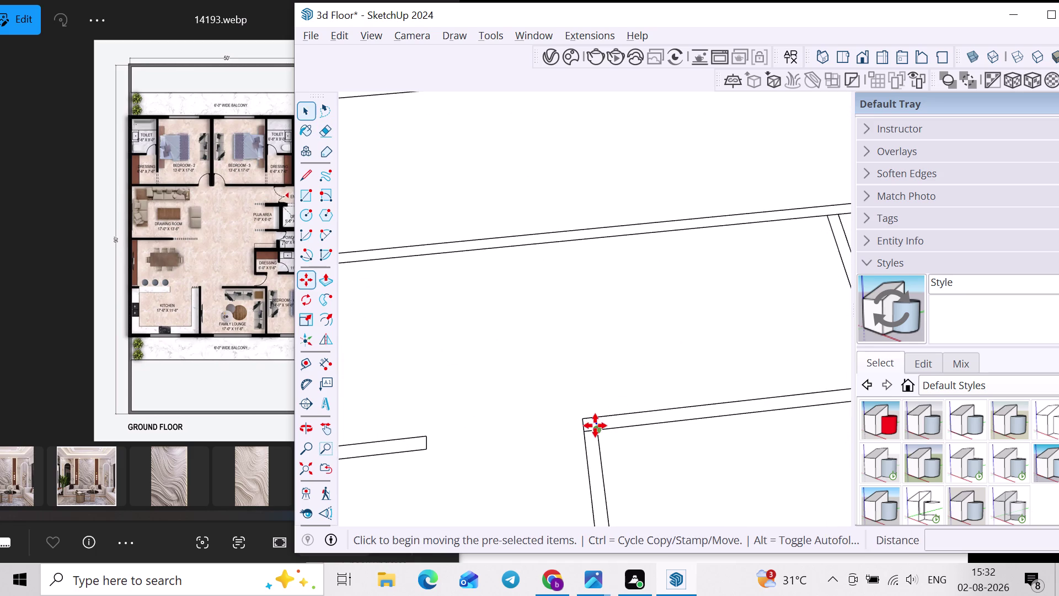
click(596, 426)
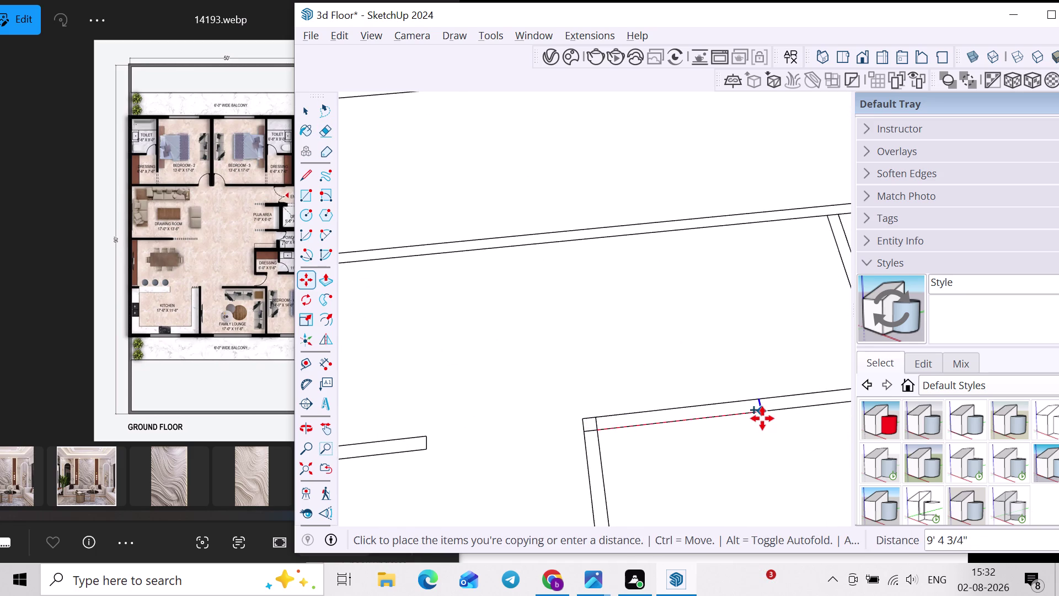
scroll(down, 3)
click(746, 417)
key(space)
key(e)
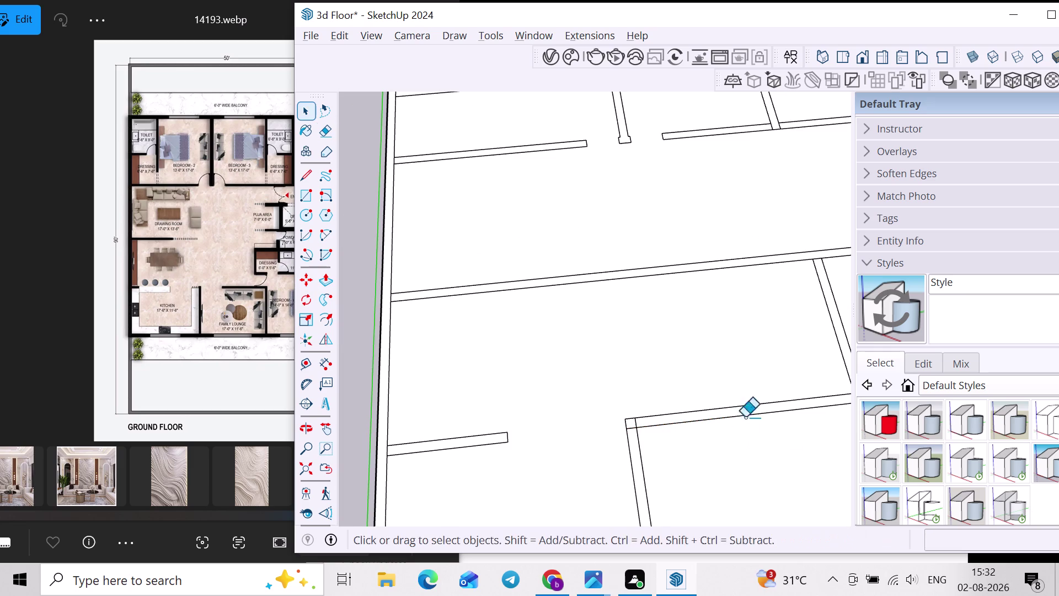
drag(687, 394, 687, 444)
key(space)
Pan and zoom across the floor plan to review the new doorway.
scroll(down, 3)
middle_drag(718, 426, 638, 434)
middle_drag(693, 434, 705, 429)
scroll(down, 3)
scroll(up, 3)
middle_drag(239, 297, 63, 303)
scroll(down, 3)
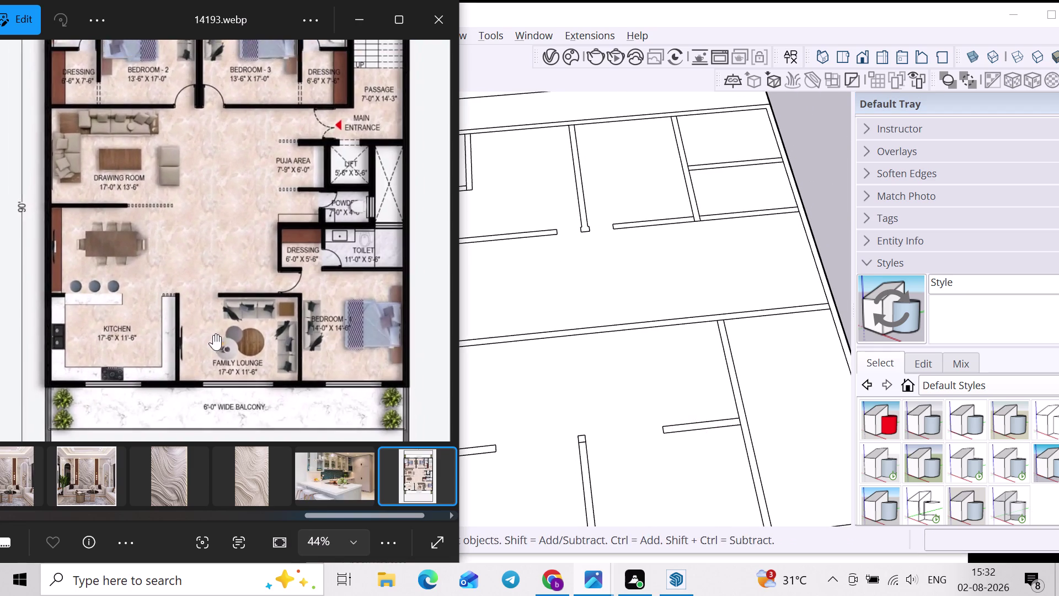
Position the SketchUp window to the right of the reference plan in Photos.
middle_drag(707, 337, 697, 358)
scroll(down, 3)
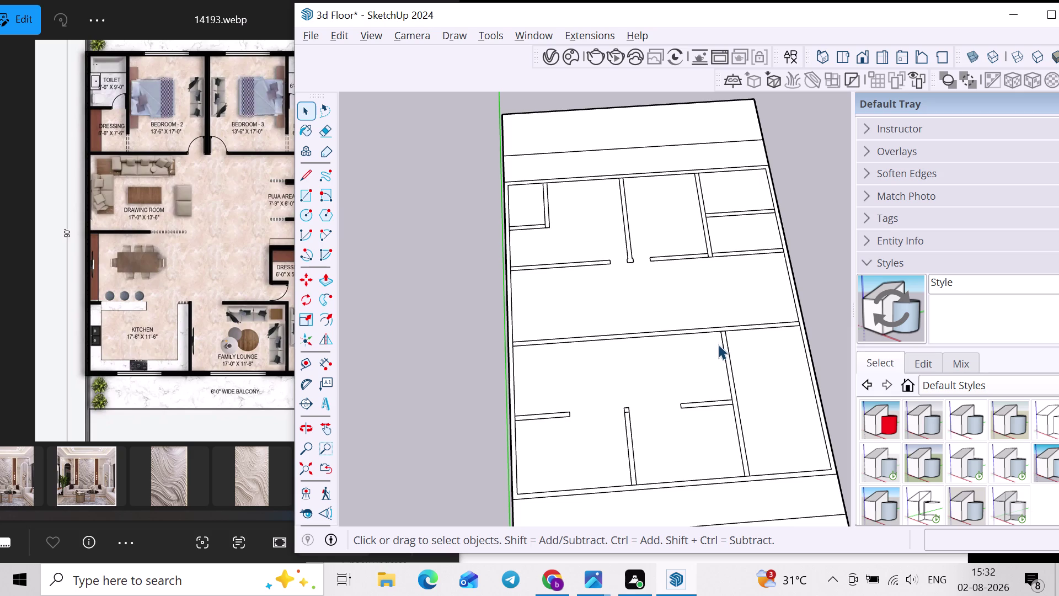
scroll(down, 3)
scroll(down, 3)
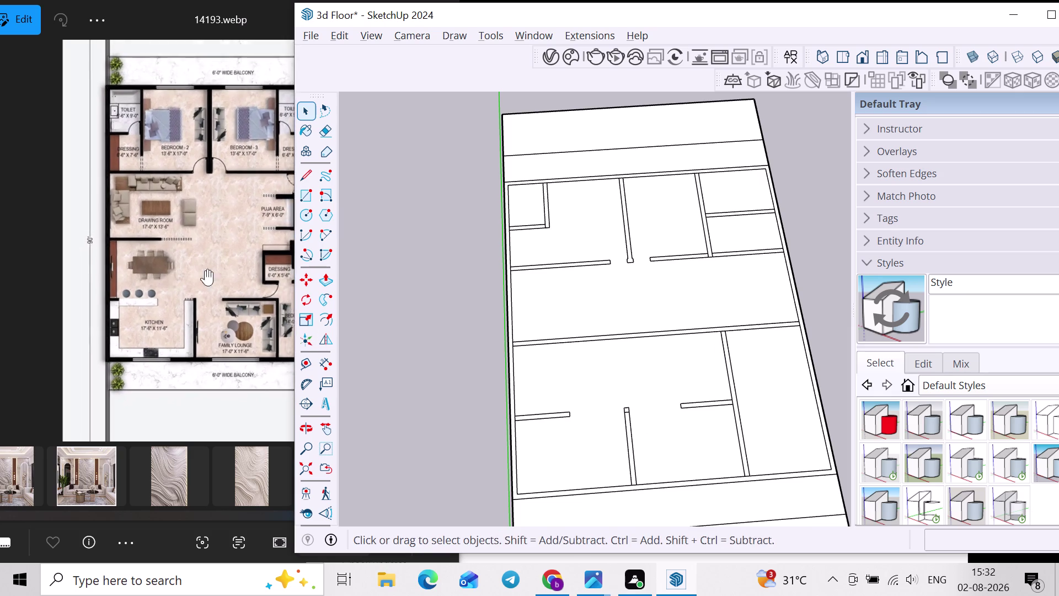
drag(444, 14, 498, 9)
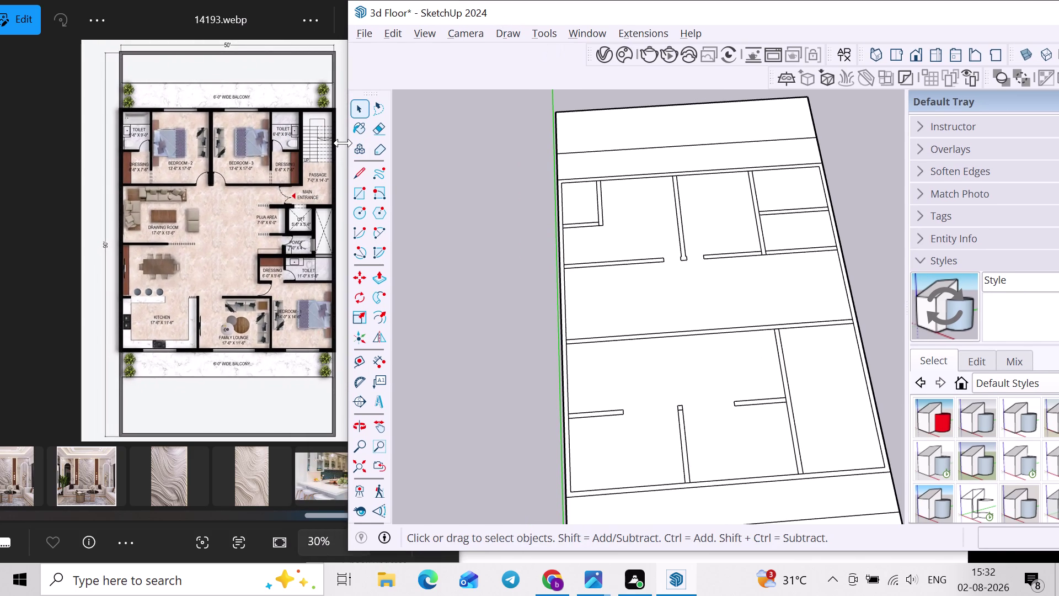
drag(344, 142, 474, 165)
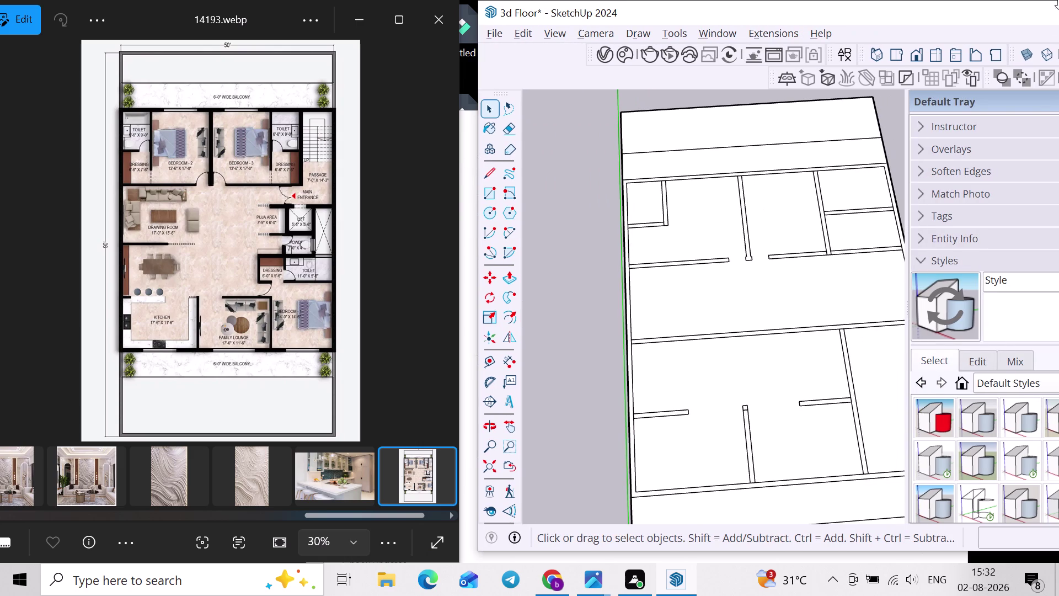
Undock the Default Tray and close it to free up model space.
drag(998, 103, 980, 105)
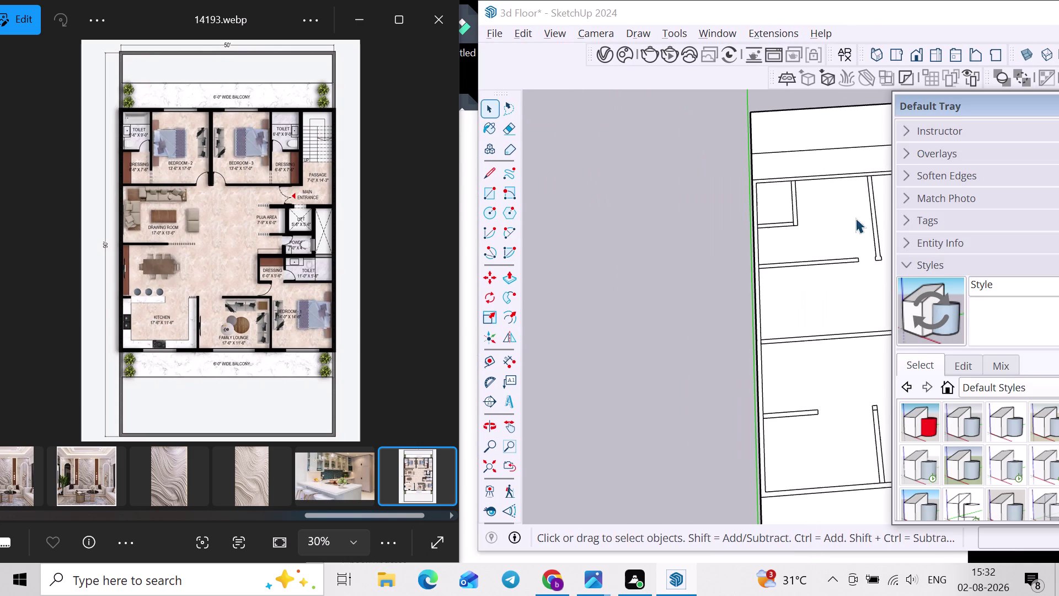
drag(955, 112, 786, 126)
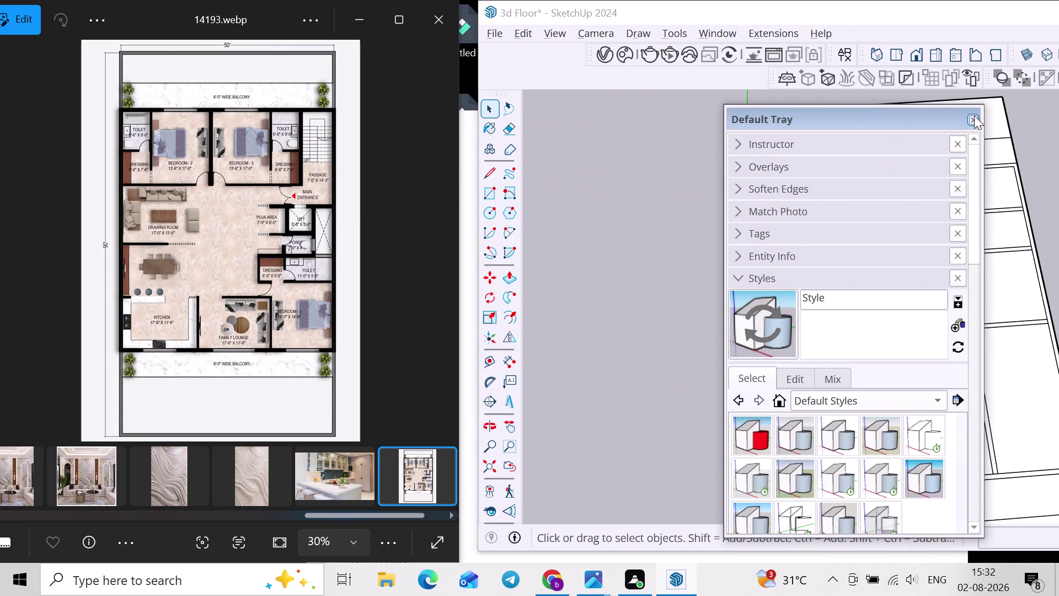
click(975, 116)
scroll(down, 3)
middle_drag(900, 269, 918, 254)
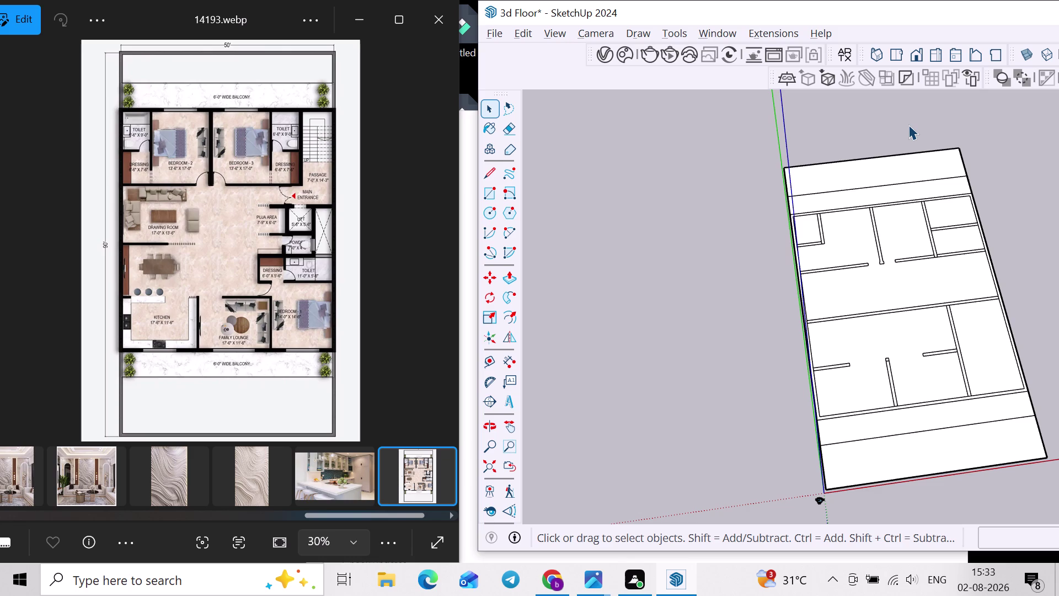
Orbit and zoom to a flatter top view of the top-left room corner.
scroll(up, 3)
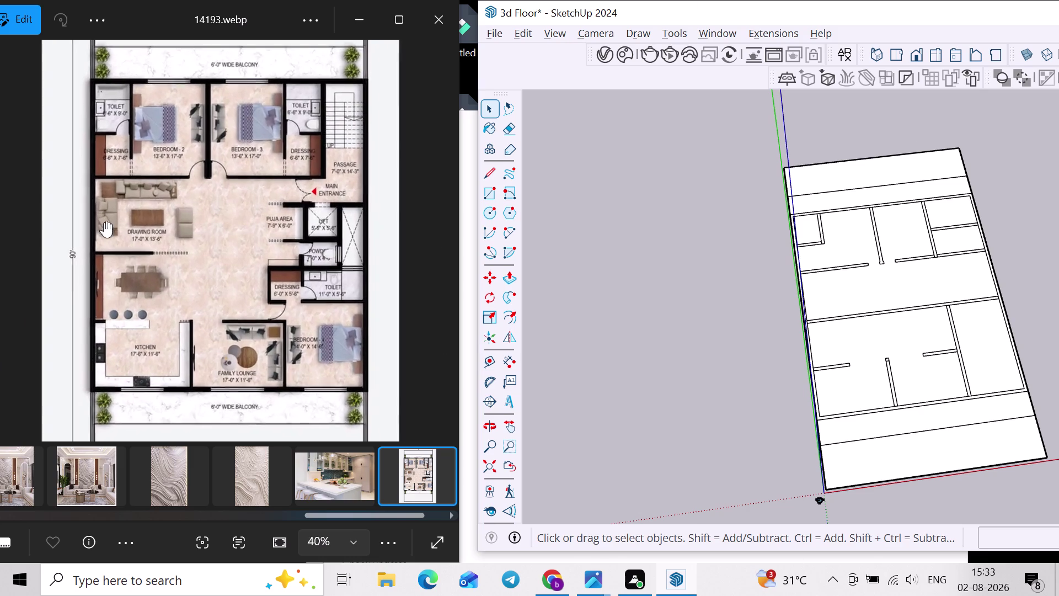
scroll(up, 3)
scroll(down, 3)
middle_drag(872, 254, 845, 310)
scroll(up, 3)
middle_drag(903, 263, 782, 263)
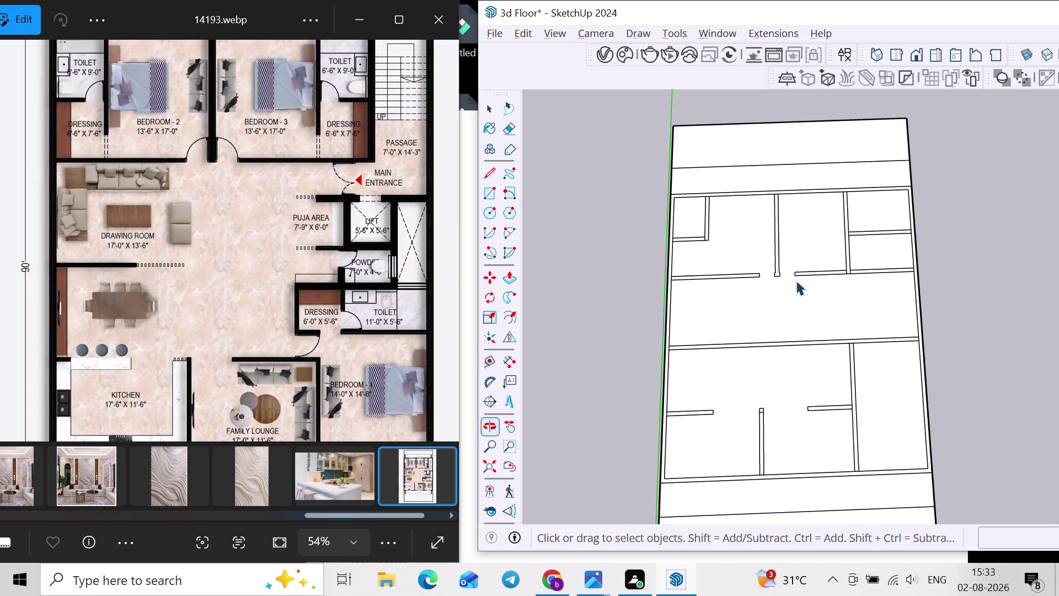
scroll(down, 3)
scroll(up, 3)
middle_drag(721, 248, 800, 230)
scroll(down, 3)
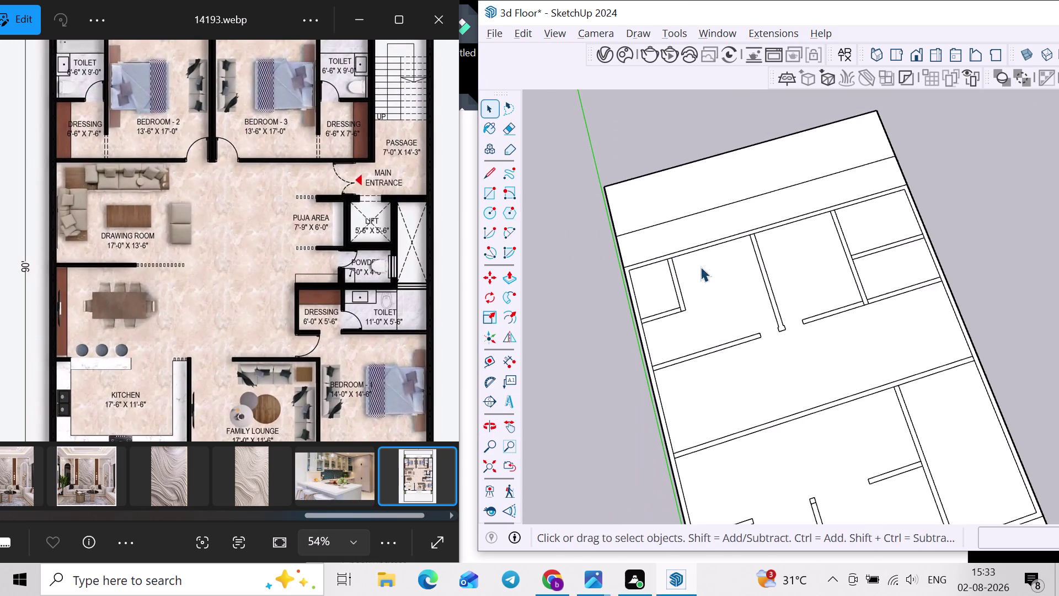
middle_drag(705, 257, 720, 235)
scroll(up, 3)
scroll(up, 3)
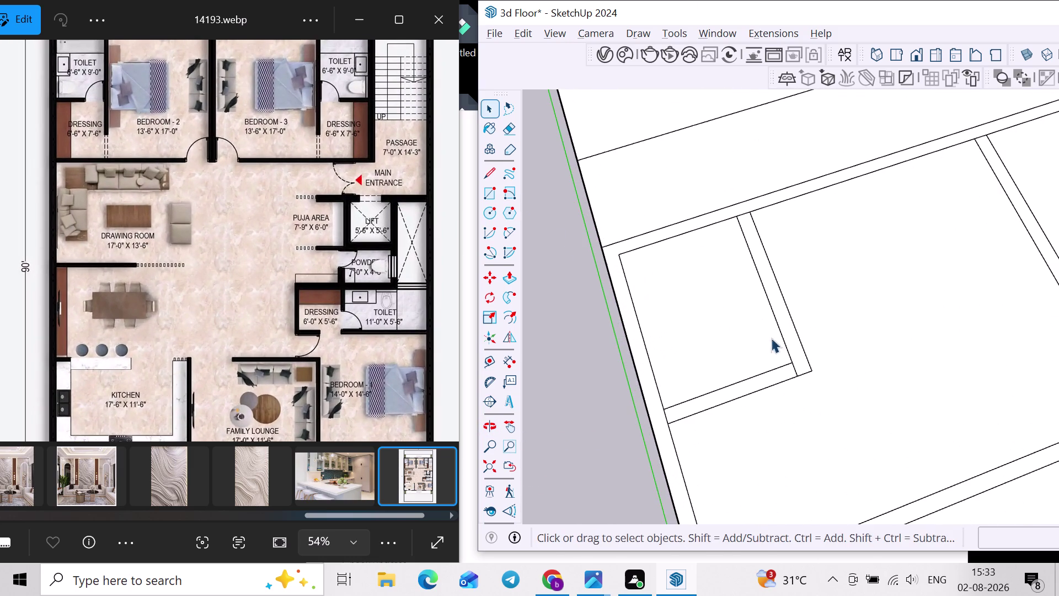
Copy the wall edge 2" along the wall with Move.
click(795, 366)
key(m)
click(792, 359)
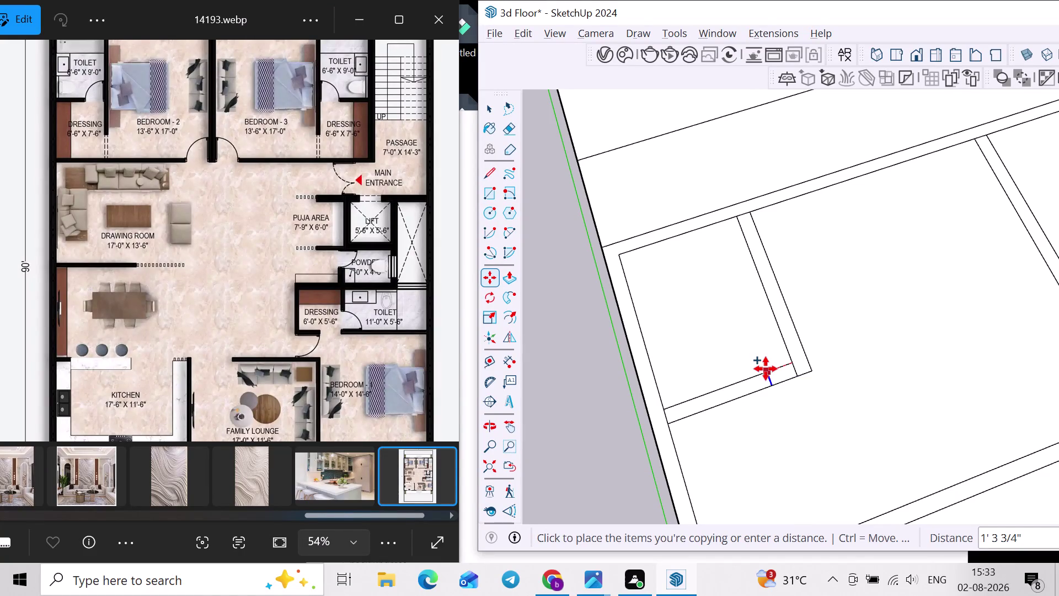
key(9)
key(BackSpace)
text(2)
text(")
key(Return)
Copy the offset edge a further 2'6" to mark the door width.
scroll(down, 3)
scroll(up, 3)
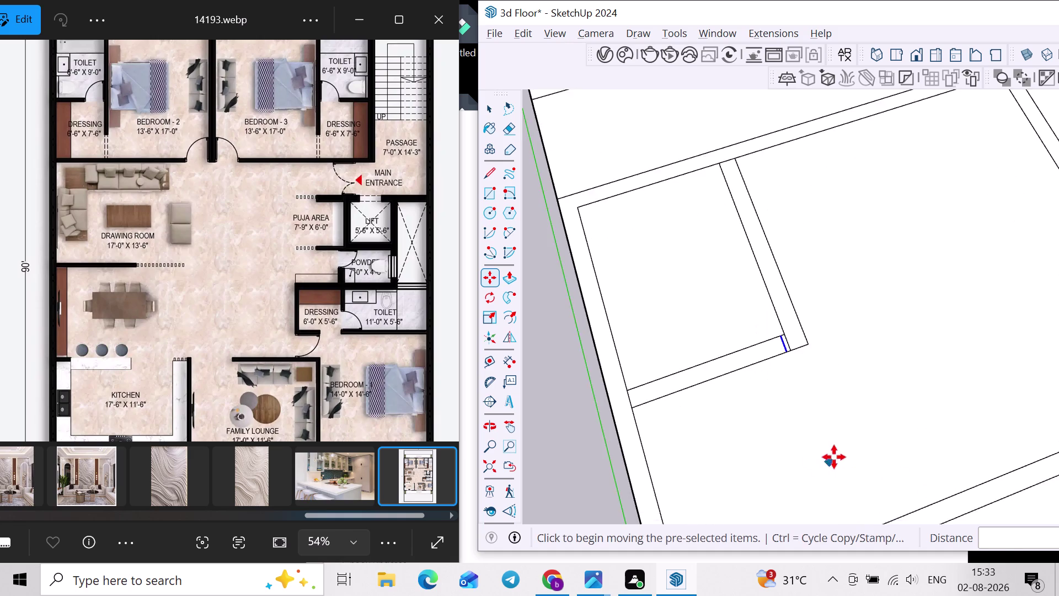
scroll(up, 3)
middle_drag(838, 446, 808, 439)
scroll(up, 3)
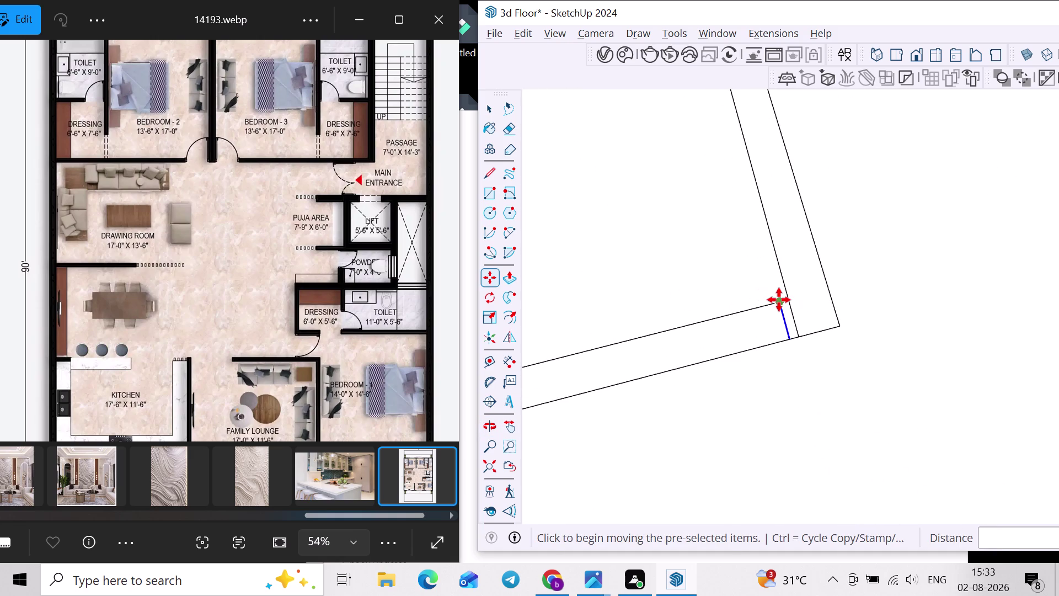
click(779, 299)
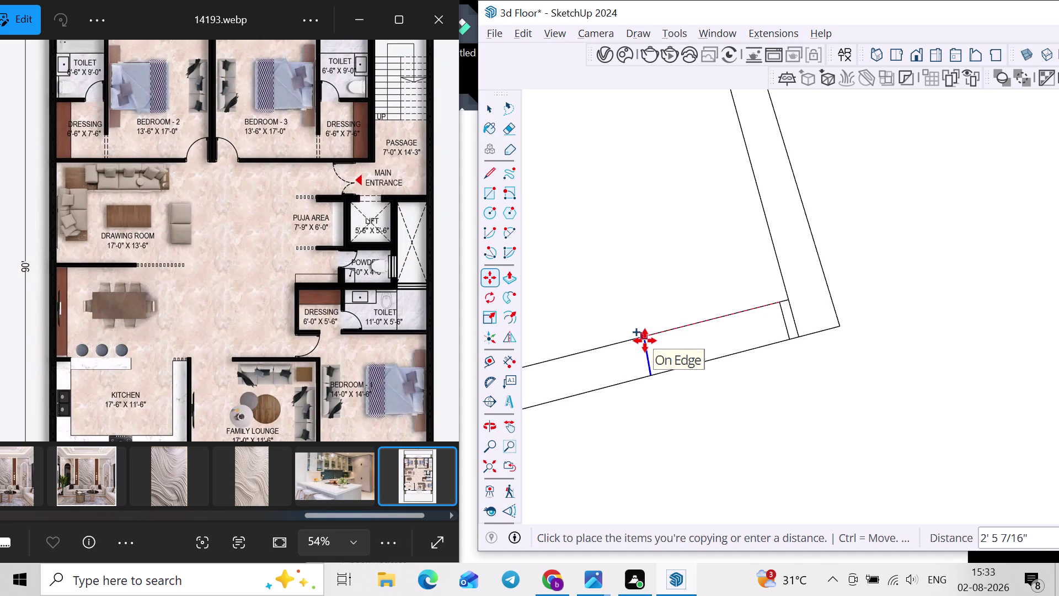
text(2'6")
key(Return)
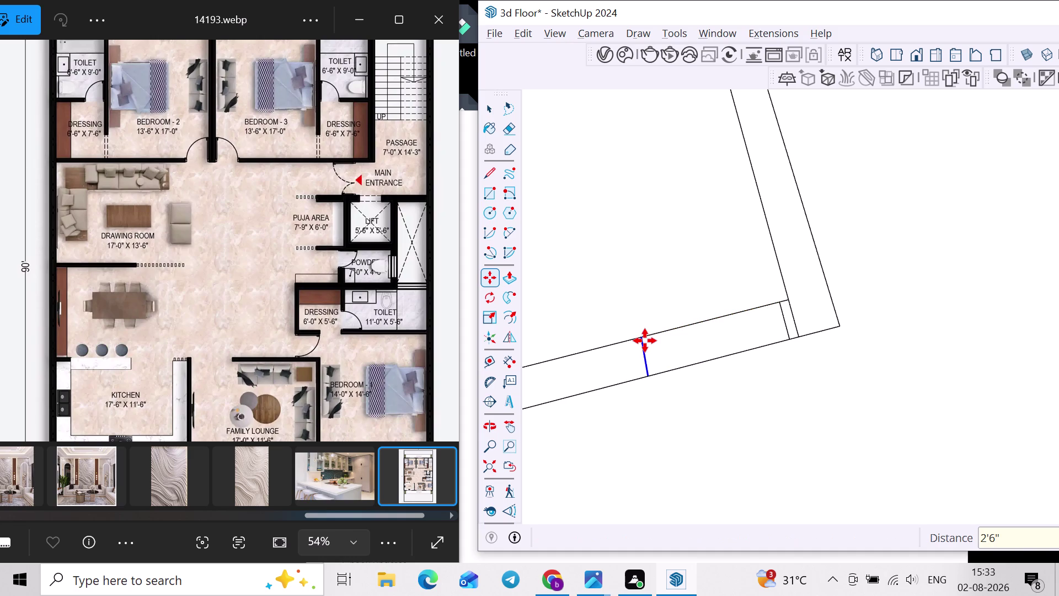
key(space)
Erase the wall lines between the two marks, including a leftover edge.
key(e)
drag(721, 312, 718, 367)
scroll(down, 3)
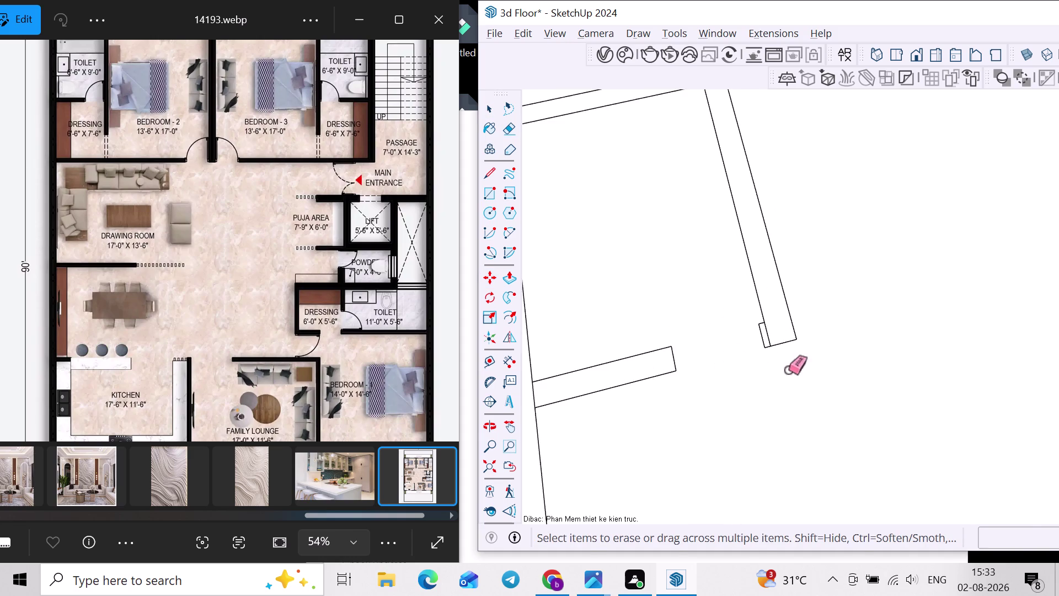
scroll(down, 3)
middle_drag(810, 372, 777, 365)
scroll(down, 3)
scroll(up, 3)
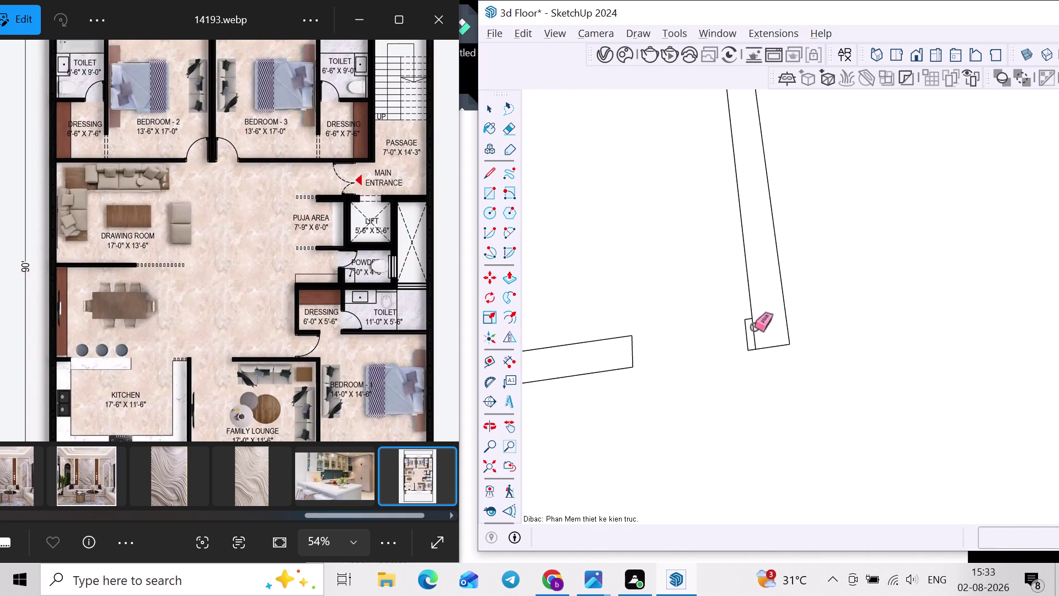
click(755, 328)
scroll(down, 3)
middle_drag(811, 295, 687, 309)
scroll(down, 3)
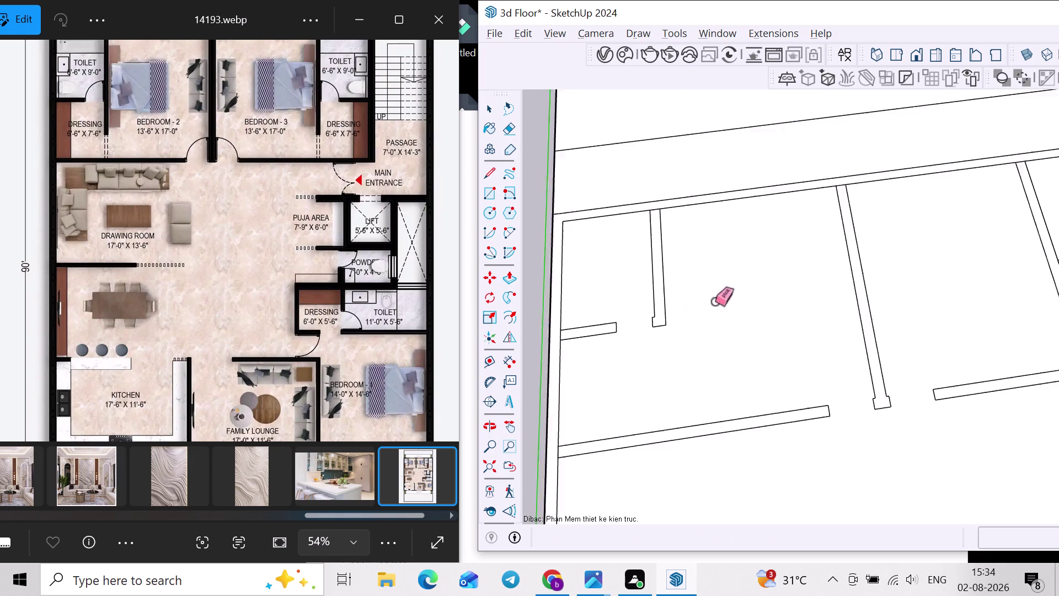
Pan the view down to the lower wall of the floor plan.
scroll(down, 3)
middle_drag(868, 310, 864, 348)
middle_drag(646, 306, 652, 329)
scroll(down, 3)
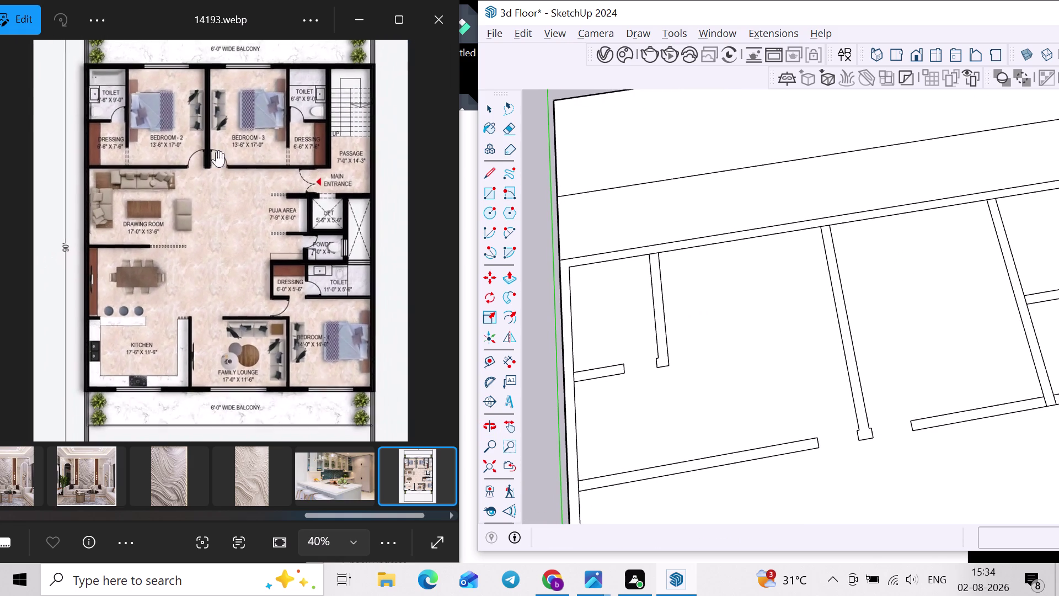
scroll(up, 3)
middle_drag(670, 386, 664, 429)
scroll(up, 3)
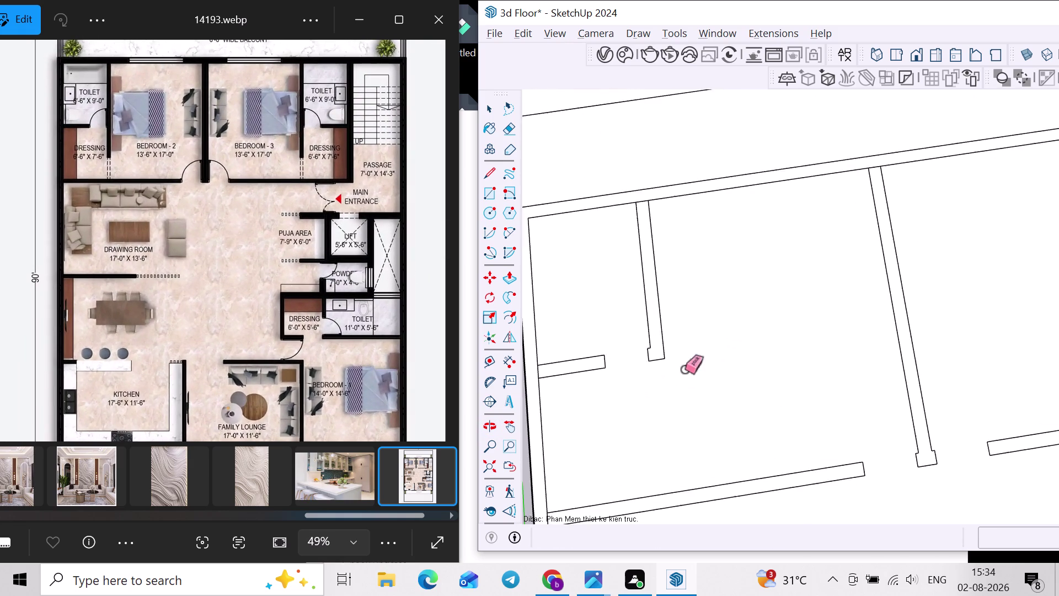
scroll(up, 3)
key(space)
scroll(down, 3)
middle_drag(692, 368, 692, 421)
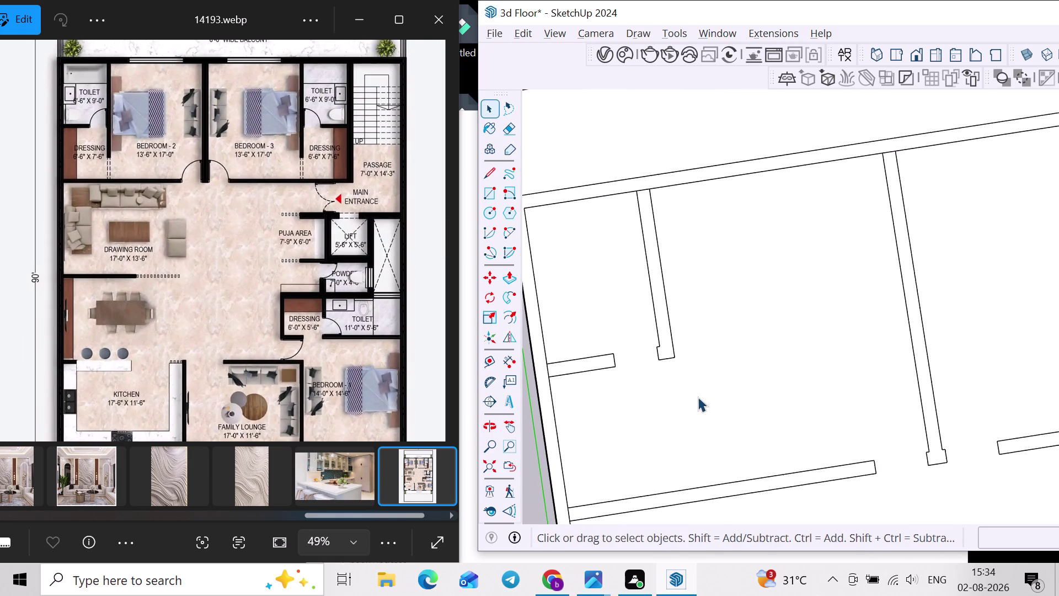
key(e)
key(space)
text(r)
Place a Tape Measure guide 3' off the lower wall edge.
key(t)
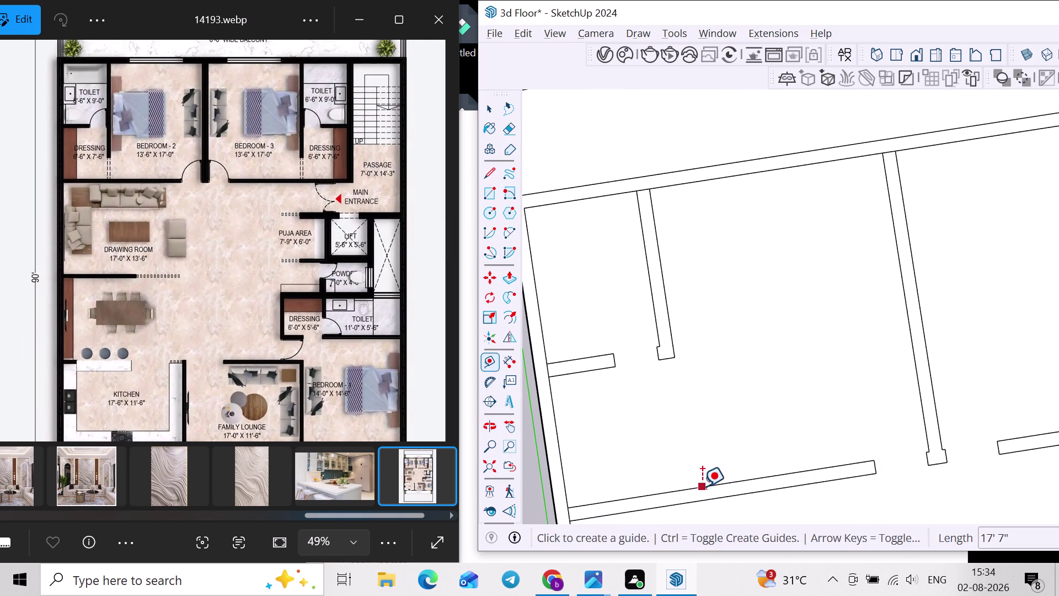
click(702, 486)
key(2)
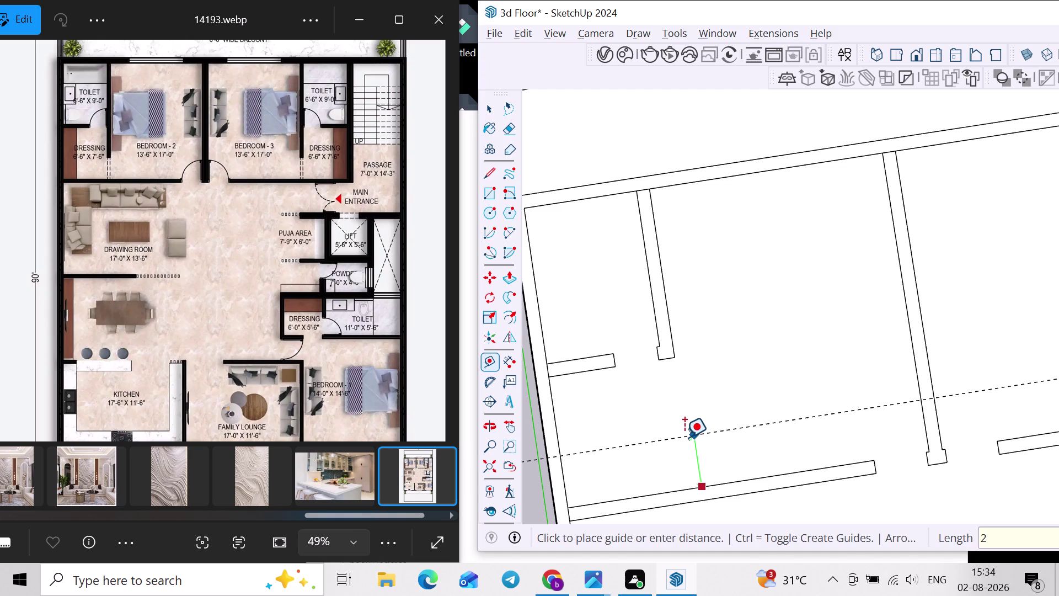
key(3)
key(BackSpace)
key(BackSpace)
text(3')
key(Return)
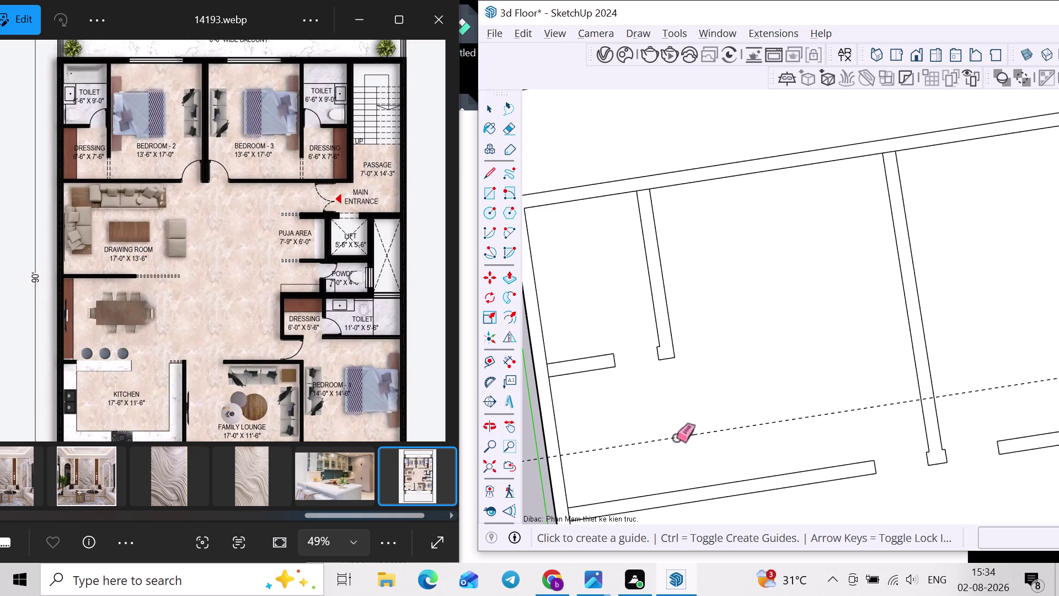
Undo that guide and place a new 3' guide from a different point on the lower wall.
key(ctrl+z)
middle_drag(696, 414, 597, 433)
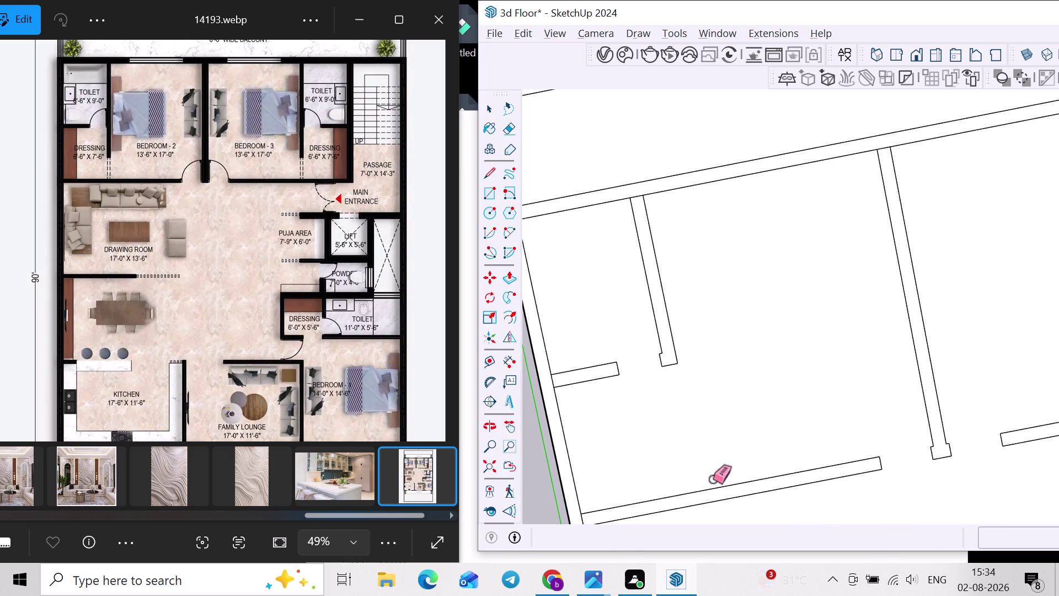
key(t)
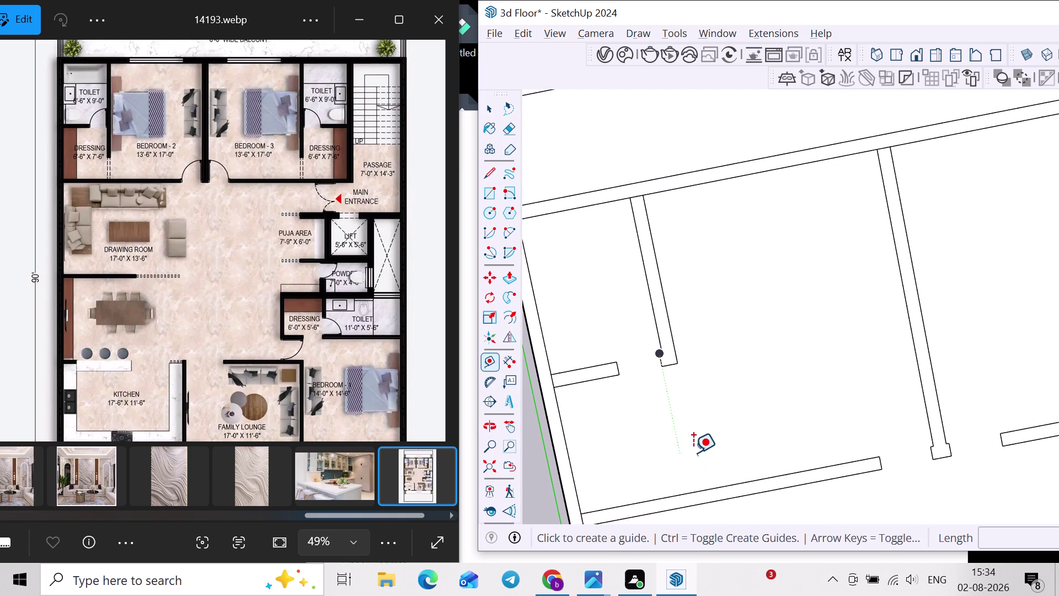
scroll(down, 3)
middle_drag(870, 450, 910, 344)
scroll(up, 3)
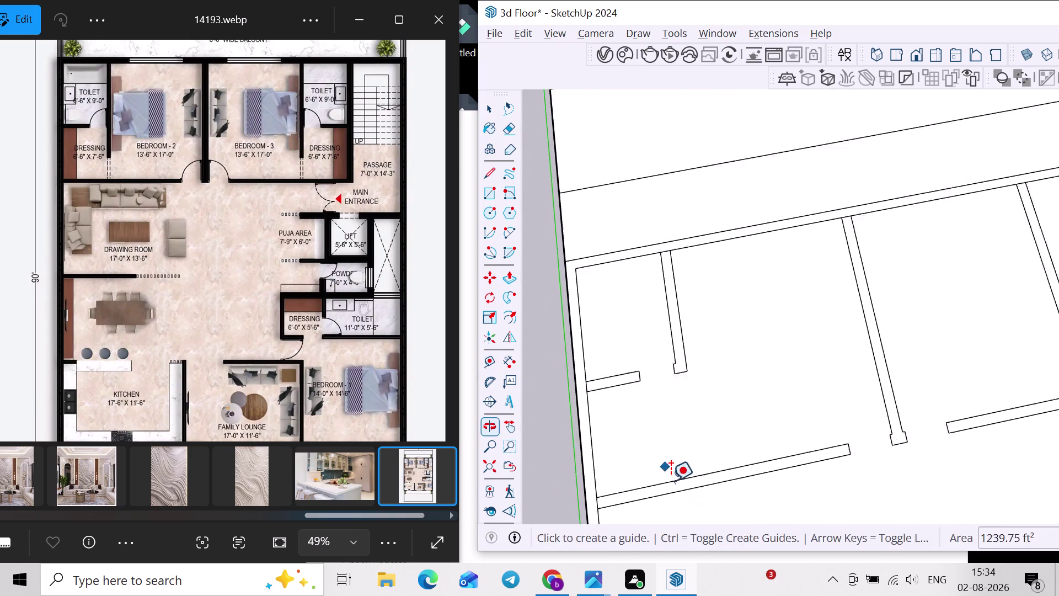
scroll(up, 3)
click(762, 456)
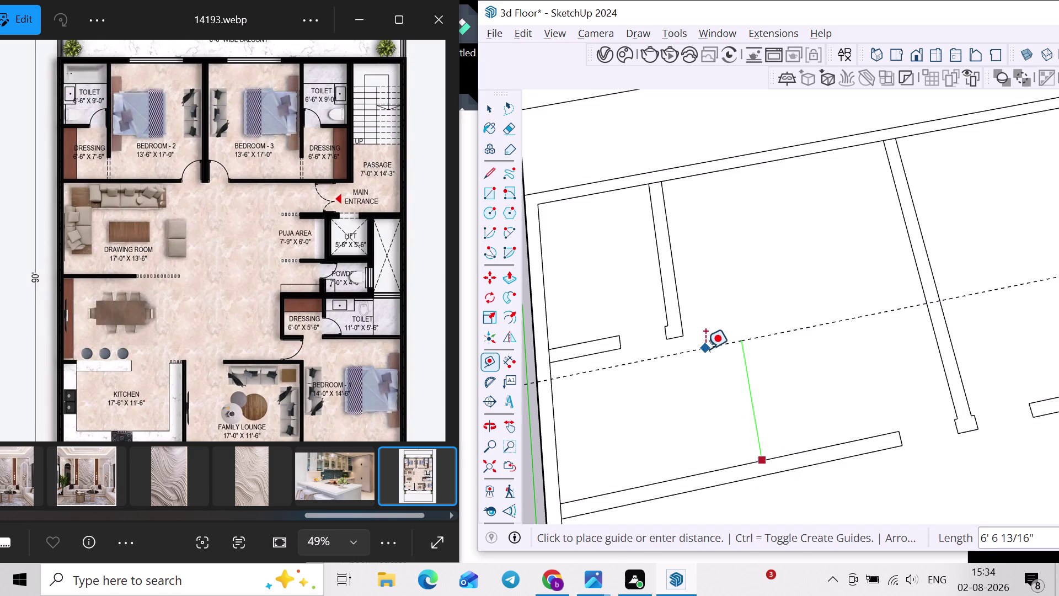
text(3')
key(Return)
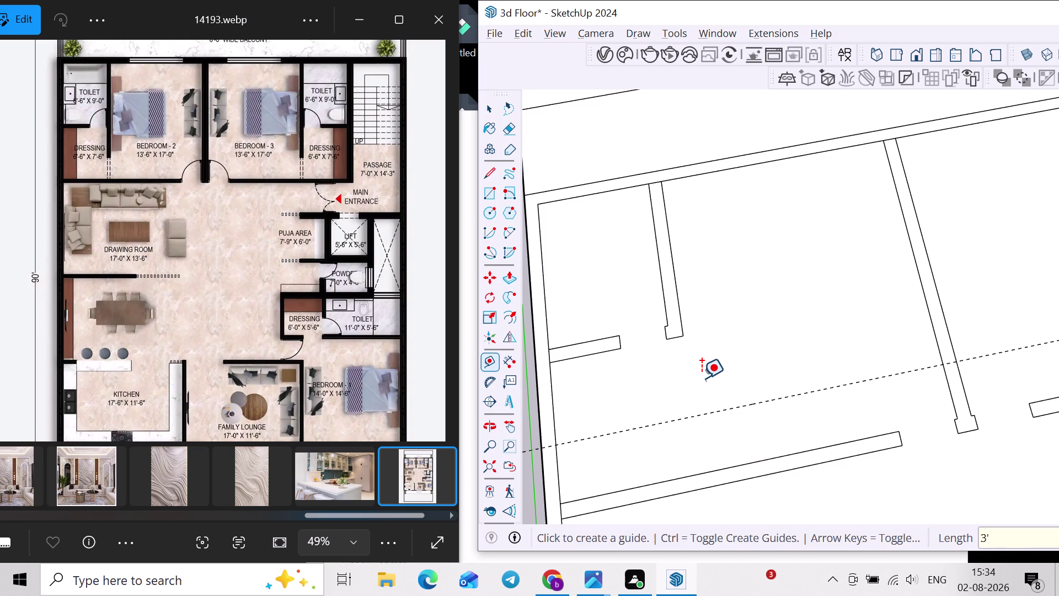
middle_drag(697, 381, 625, 402)
key(space)
scroll(up, 3)
Draw a rectangle from the short wall's end down to the 3' guide.
key(r)
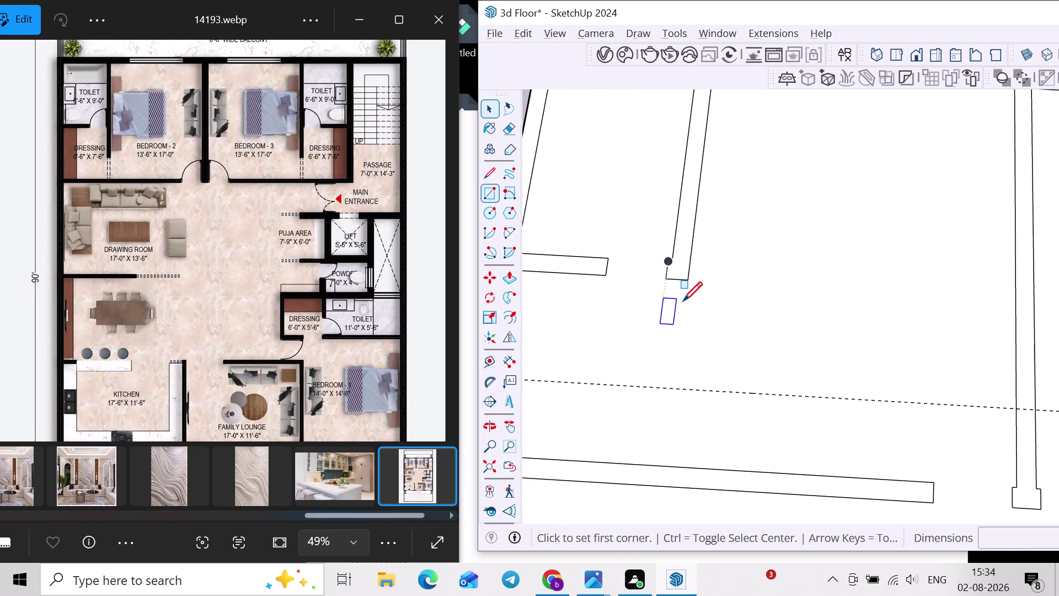
scroll(up, 3)
click(685, 278)
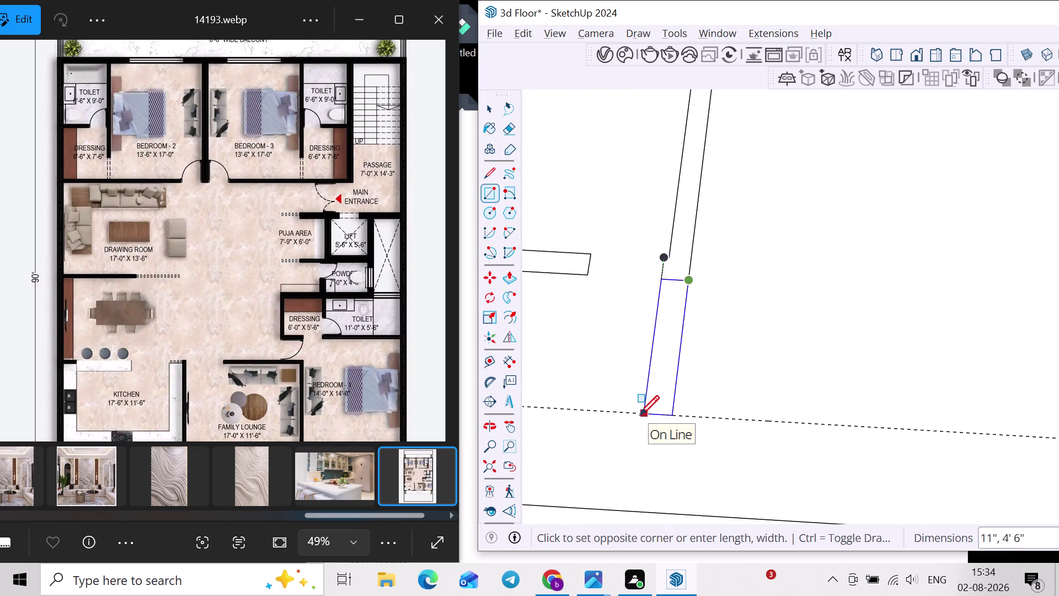
click(640, 414)
key(space)
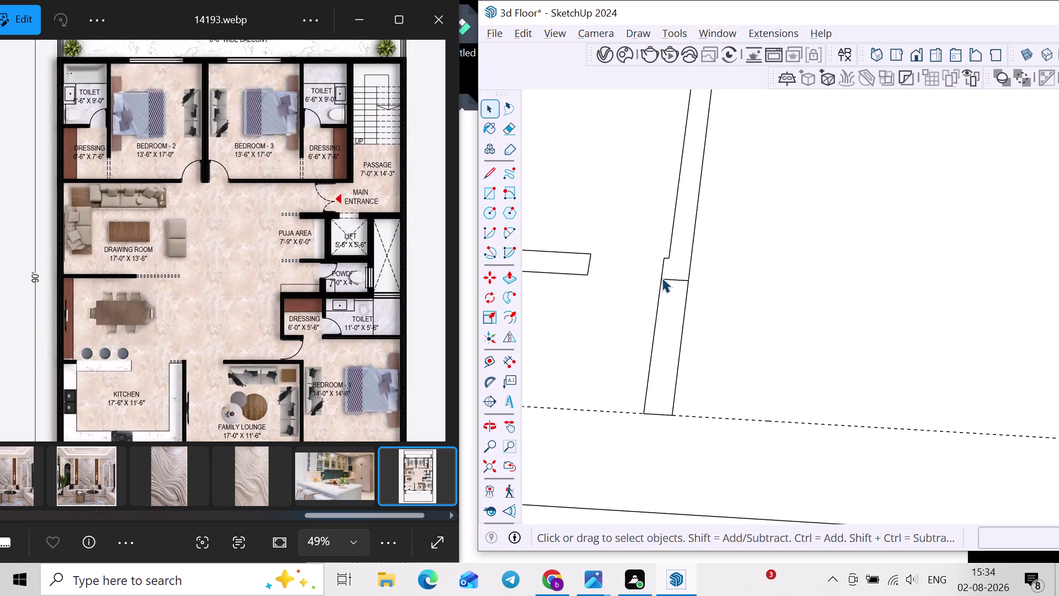
Erase the stray edges at the wall joint, undoing one erase.
key(e)
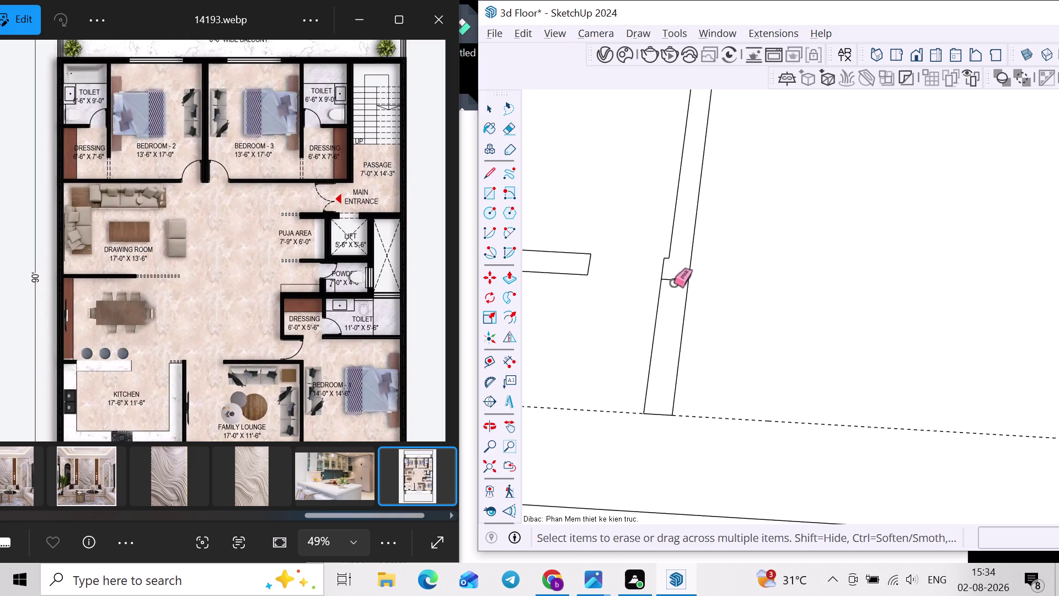
click(674, 284)
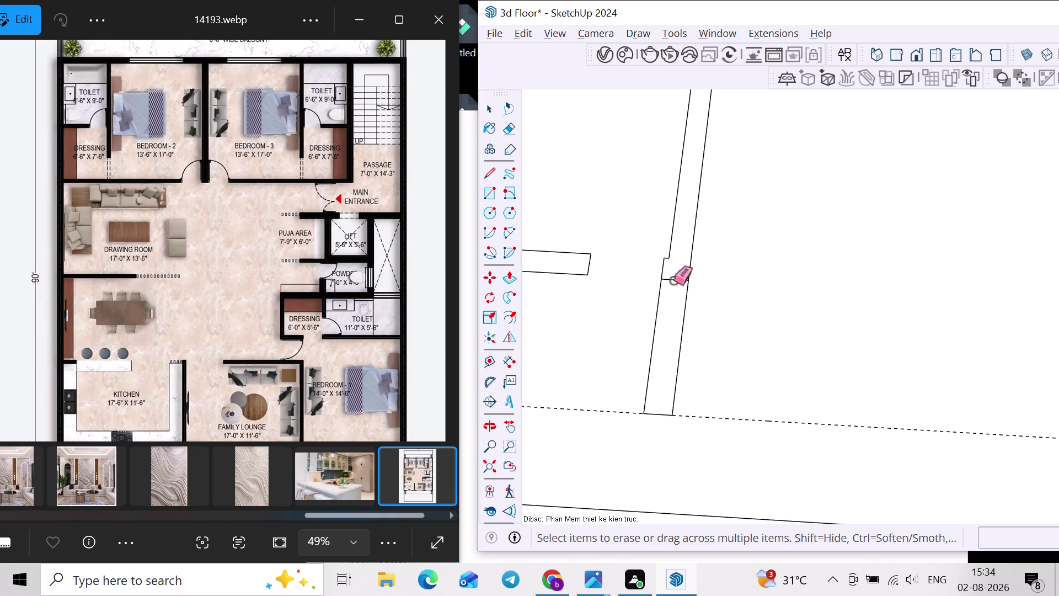
click(674, 282)
scroll(down, 3)
middle_drag(654, 340, 665, 337)
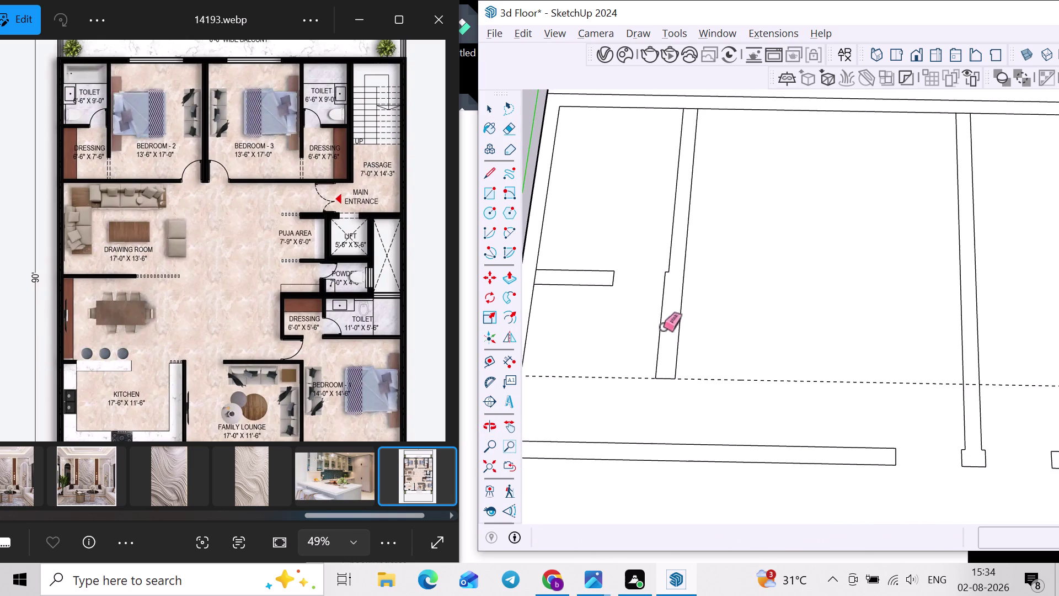
key(ctrl+z)
scroll(up, 3)
middle_drag(679, 310, 706, 304)
scroll(up, 3)
scroll(up, 3)
key(space)
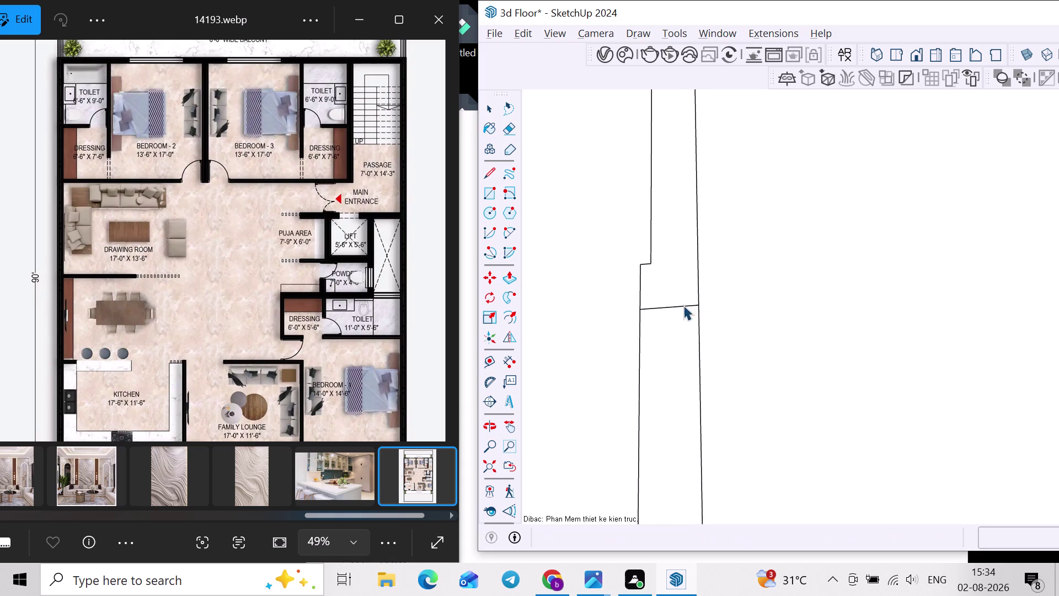
Select the extended wall piece and bring its joint into view.
scroll(down, 3)
click(657, 304)
scroll(down, 3)
middle_drag(654, 324, 746, 251)
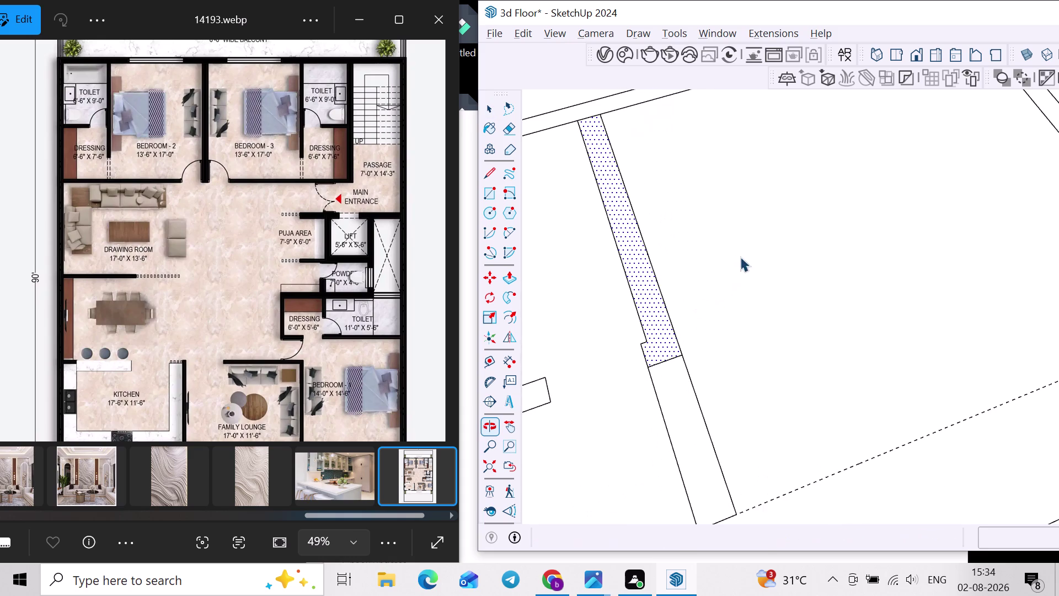
middle_drag(637, 401, 670, 370)
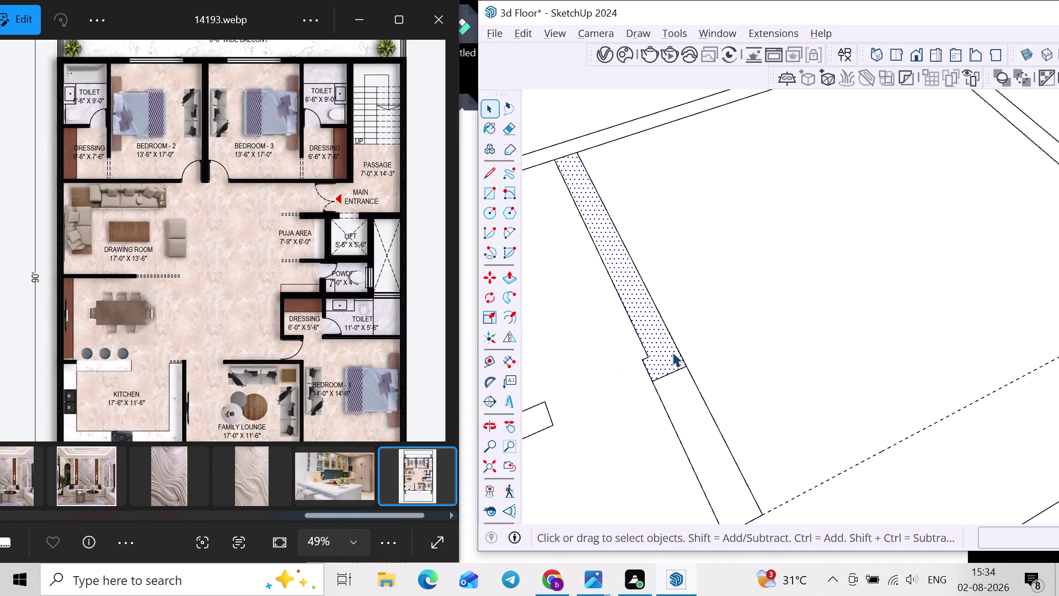
scroll(down, 3)
middle_drag(773, 396, 654, 388)
scroll(up, 3)
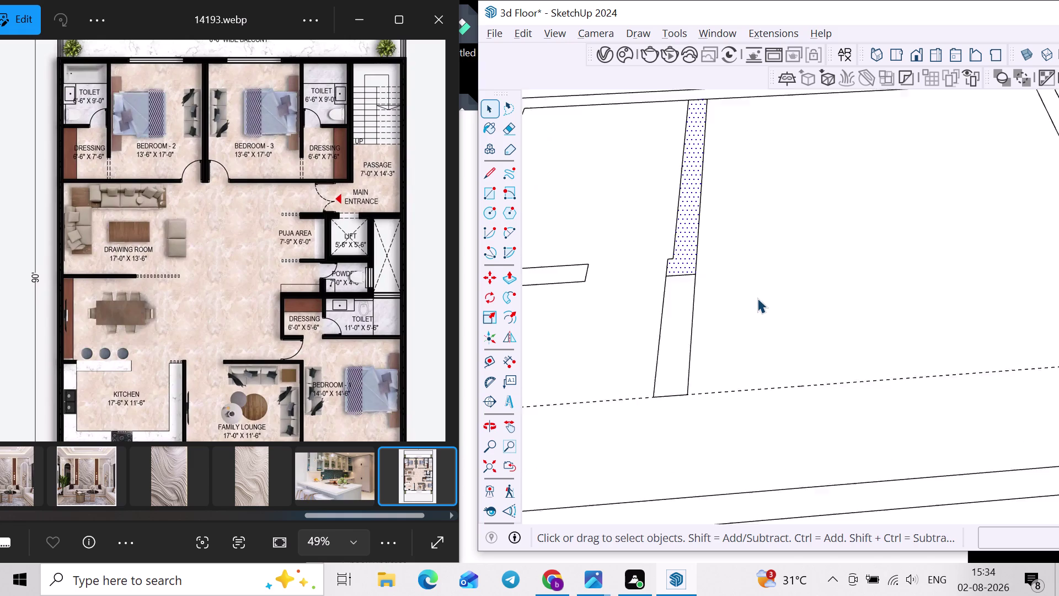
scroll(up, 3)
middle_drag(704, 299, 683, 347)
scroll(up, 3)
Move the lower wall's left edge along the red axis.
click(630, 317)
scroll(up, 3)
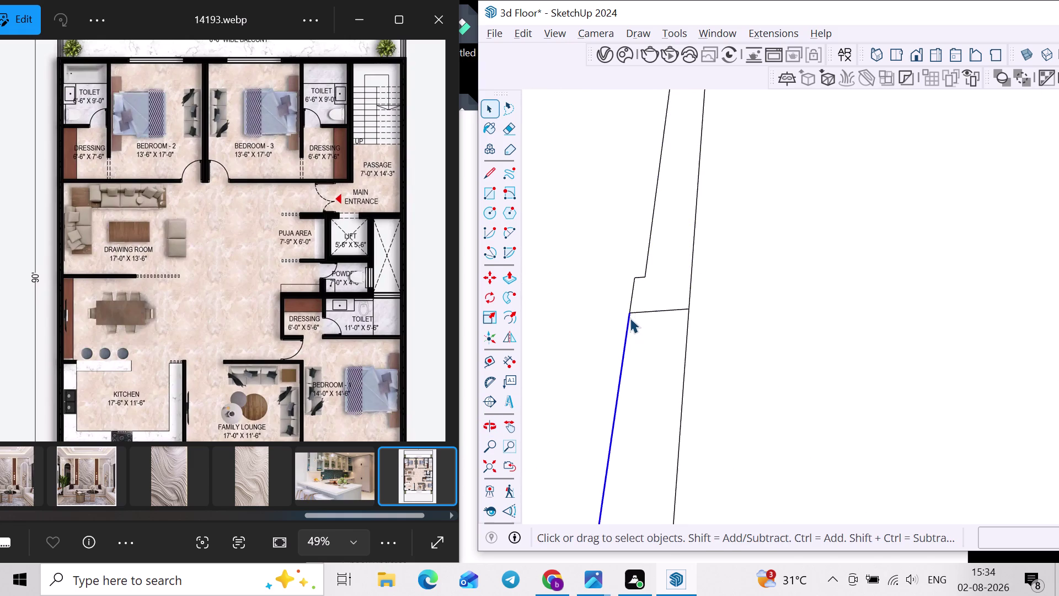
scroll(up, 3)
key(m)
click(630, 306)
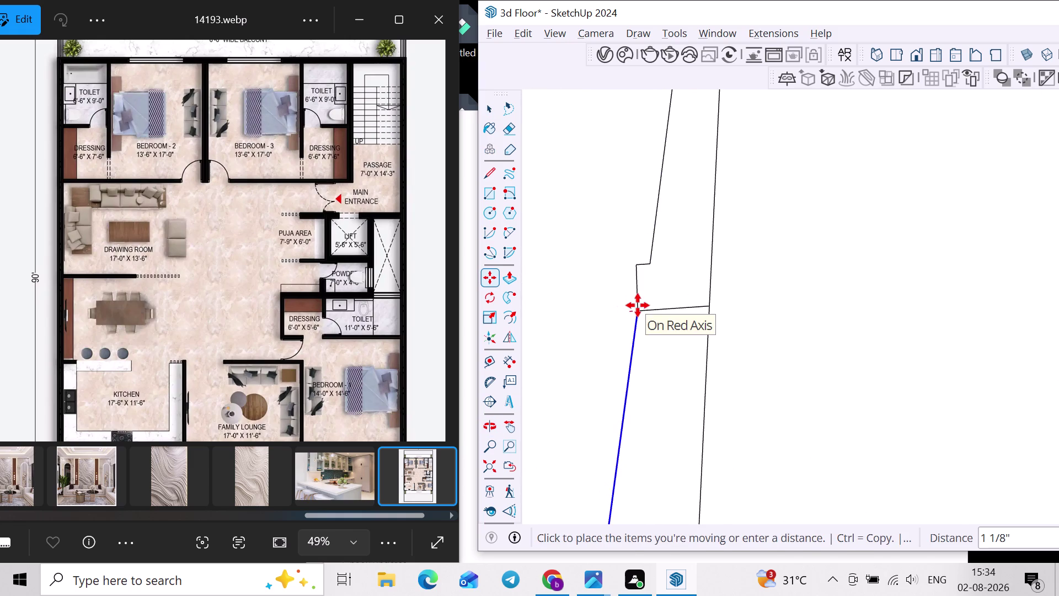
key(space)
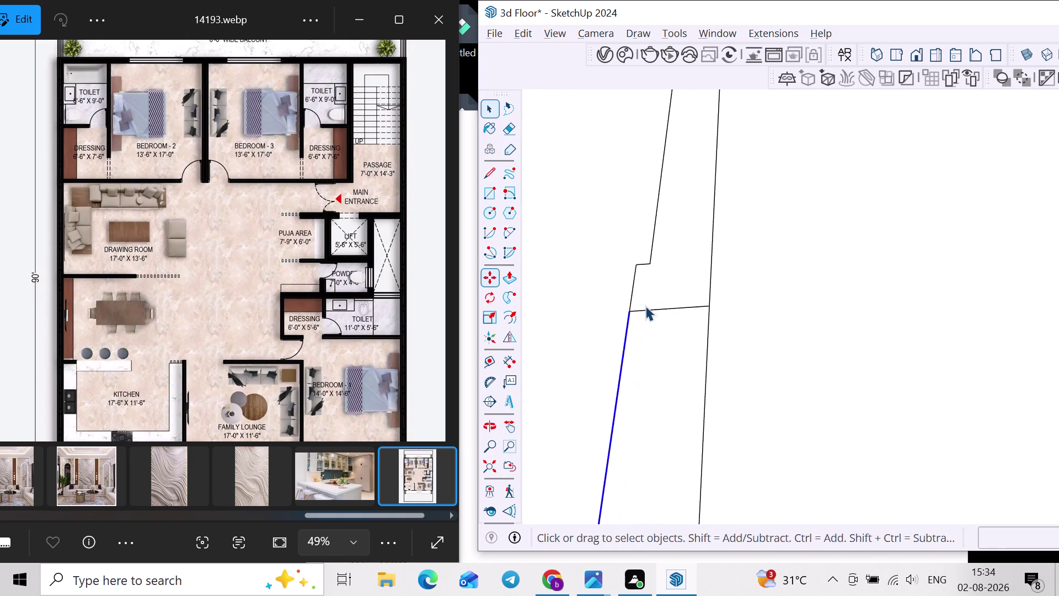
Copy the lower wall's right edge inward along the red axis.
click(708, 330)
key(m)
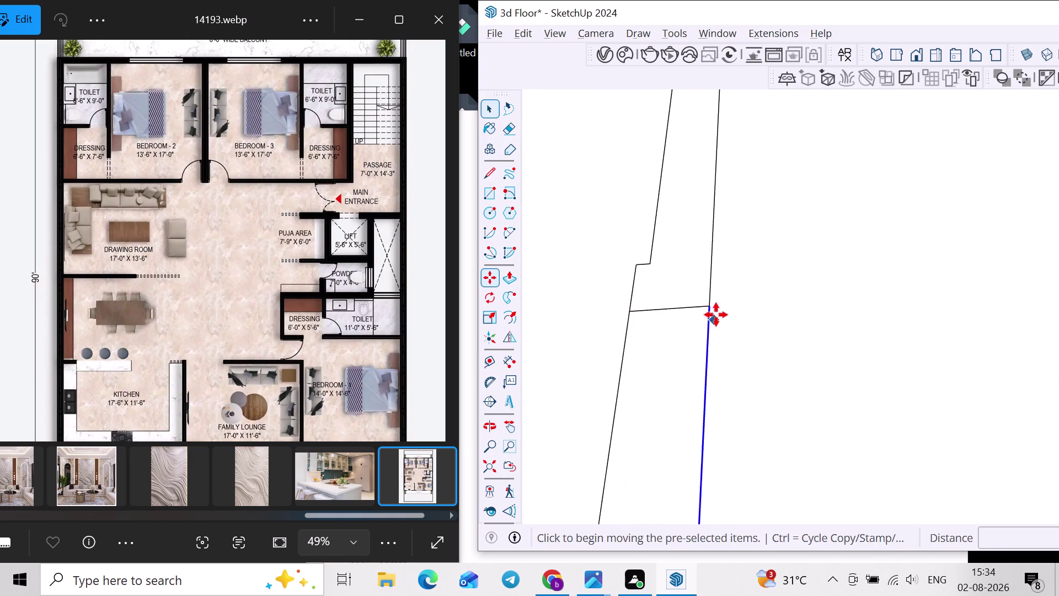
click(707, 306)
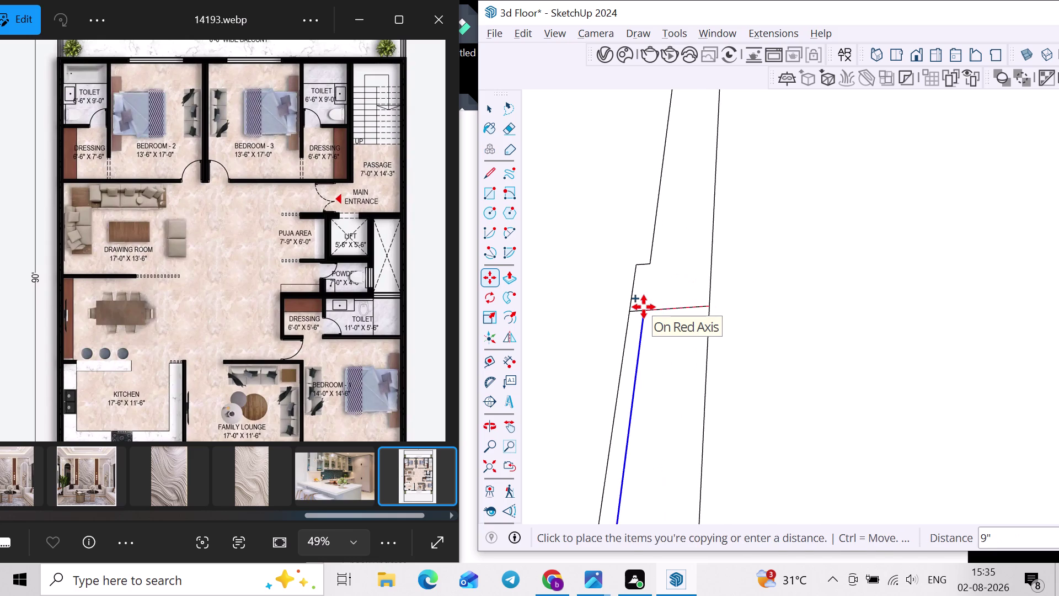
click(644, 307)
key(space)
key(w)
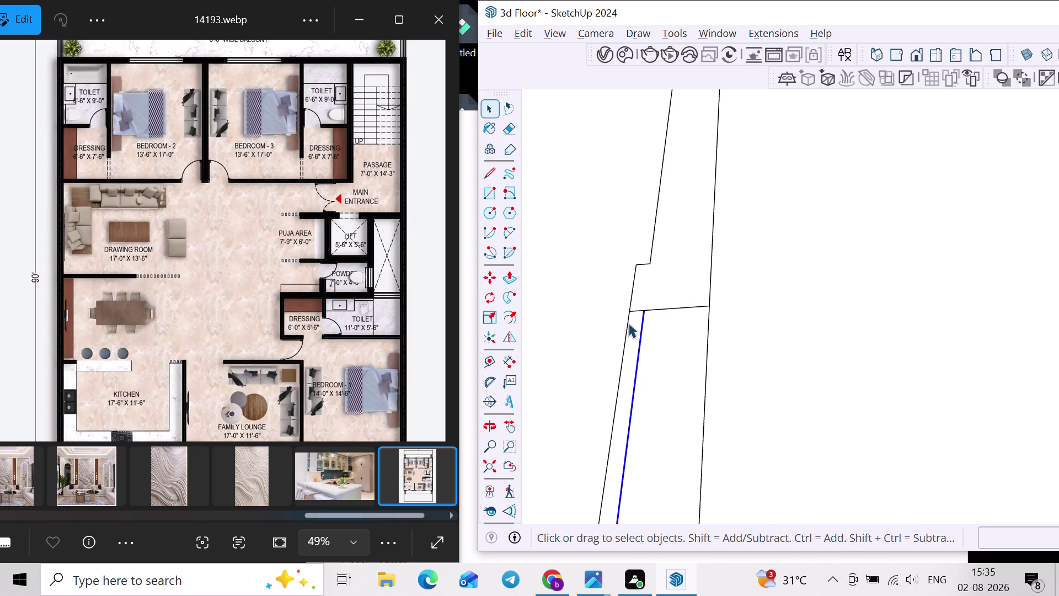
Erase the leftover edges at the joint and clear the selection.
key(e)
click(624, 330)
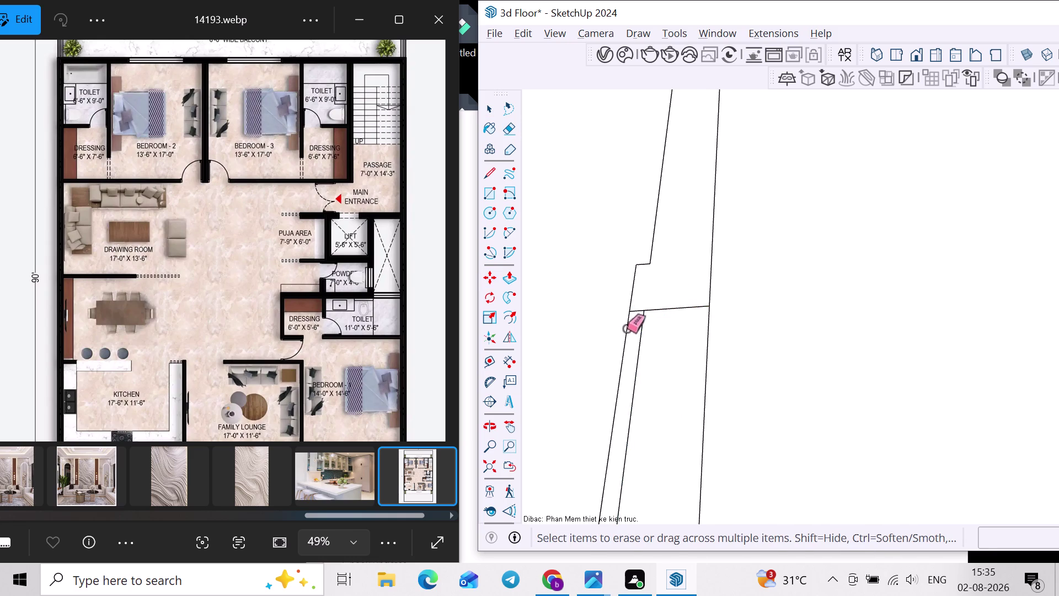
click(627, 329)
scroll(down, 3)
key(space)
scroll(down, 3)
key(w)
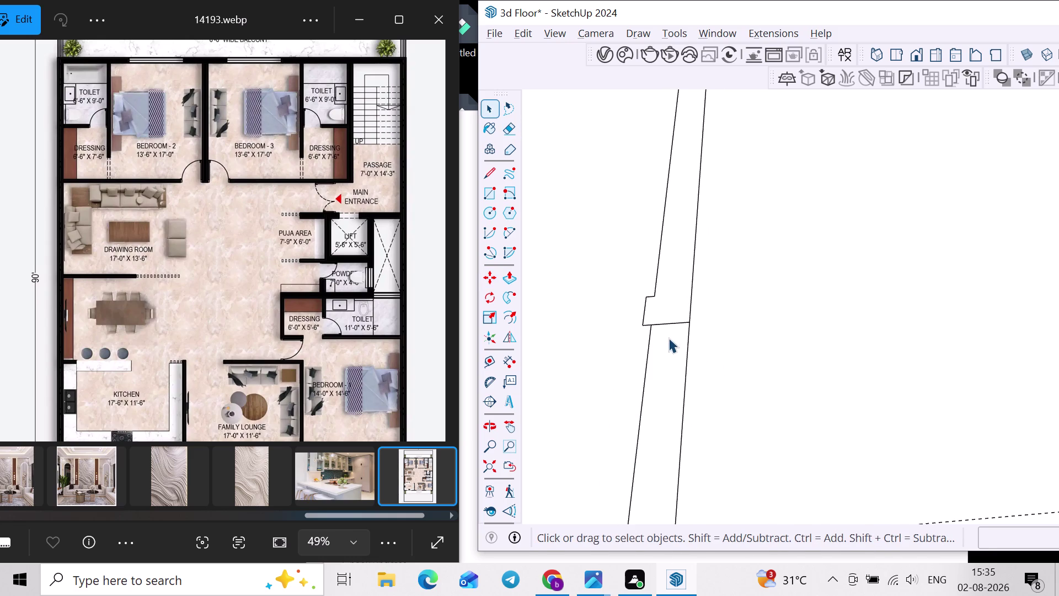
key(e)
click(669, 325)
scroll(down, 3)
key(space)
middle_drag(743, 398, 777, 391)
middle_drag(743, 413, 745, 353)
middle_drag(748, 353, 701, 363)
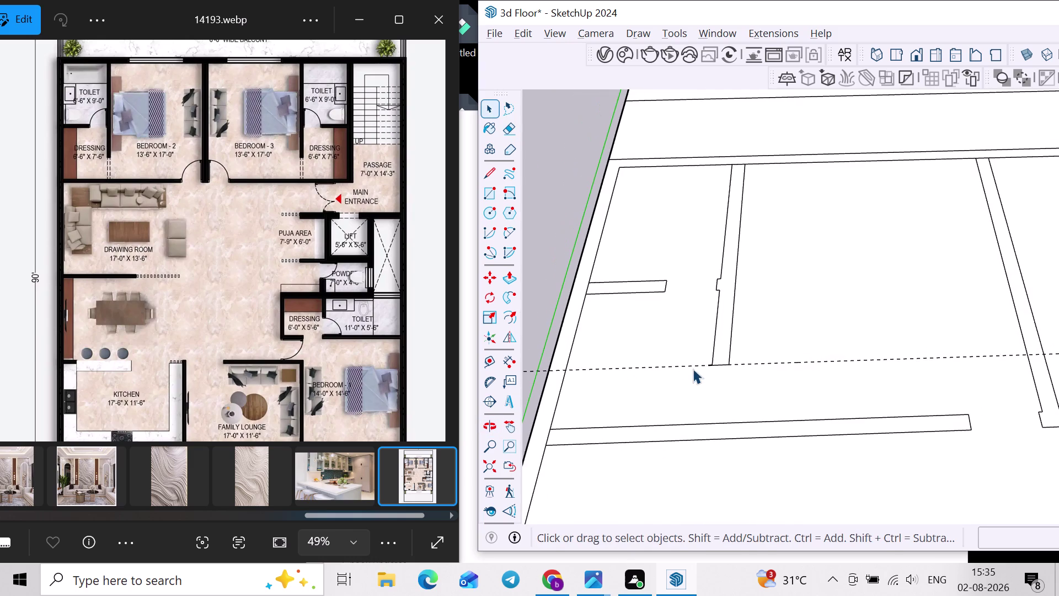
scroll(down, 3)
middle_drag(757, 356, 730, 409)
middle_drag(735, 431, 738, 450)
scroll(up, 3)
scroll(down, 3)
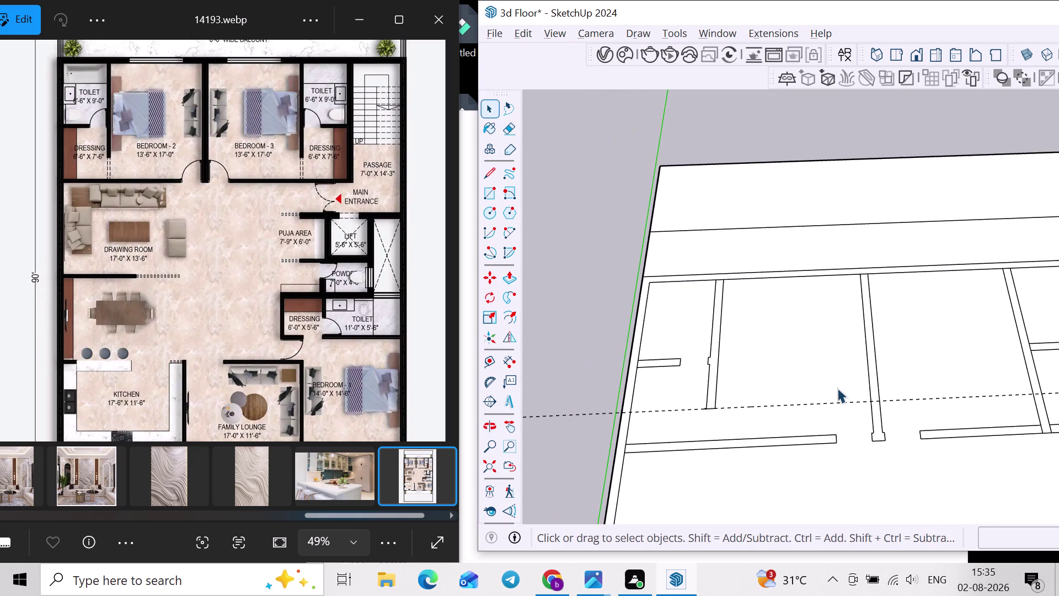
middle_drag(837, 387, 799, 388)
scroll(down, 3)
middle_drag(802, 400, 903, 422)
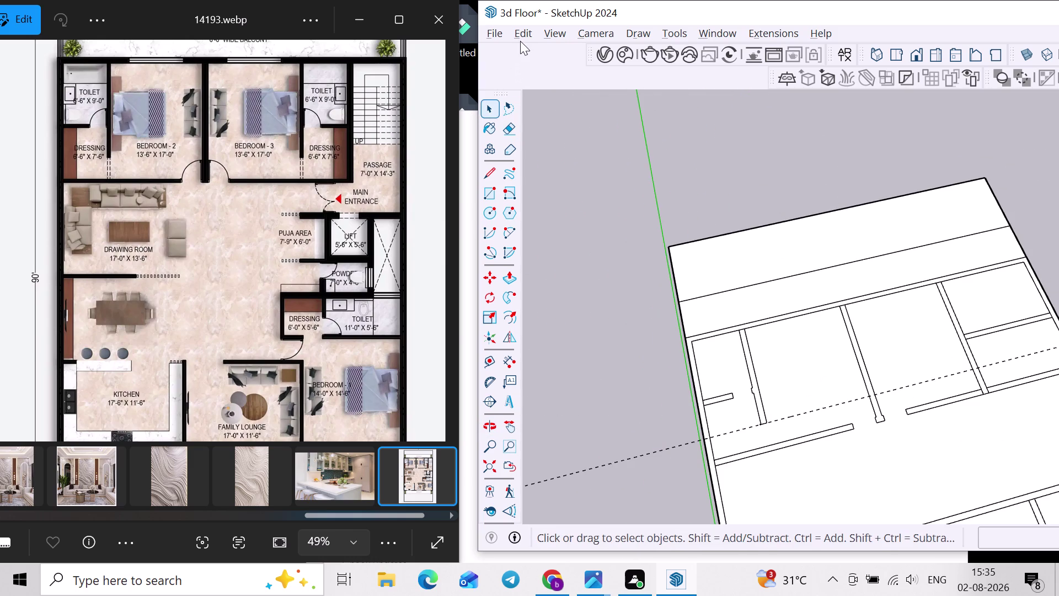
click(522, 29)
click(561, 202)
middle_drag(801, 355, 686, 345)
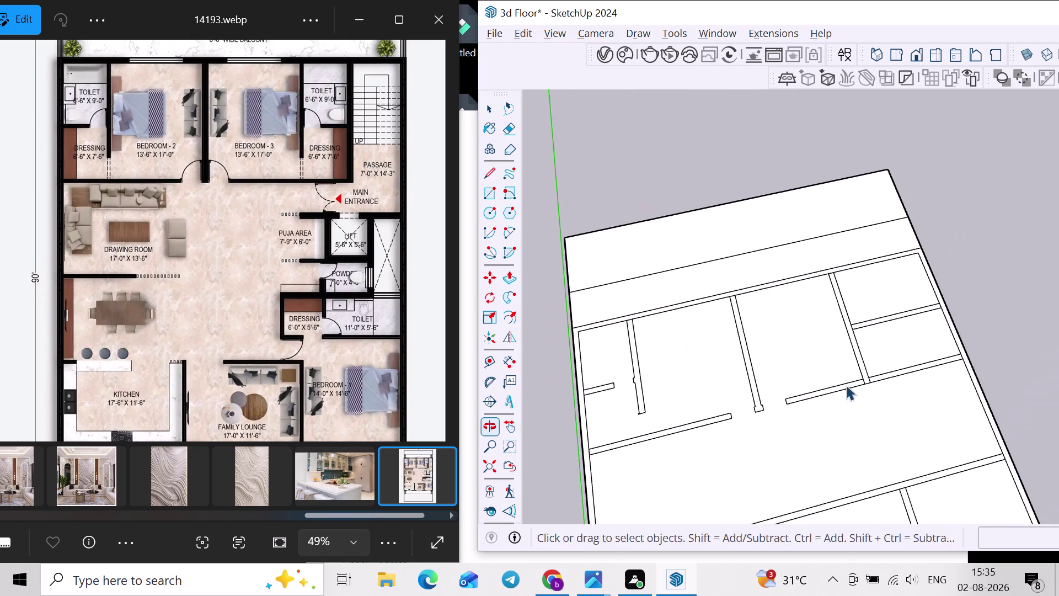
middle_drag(874, 396, 754, 398)
scroll(up, 3)
scroll(up, 3)
middle_drag(892, 320, 890, 354)
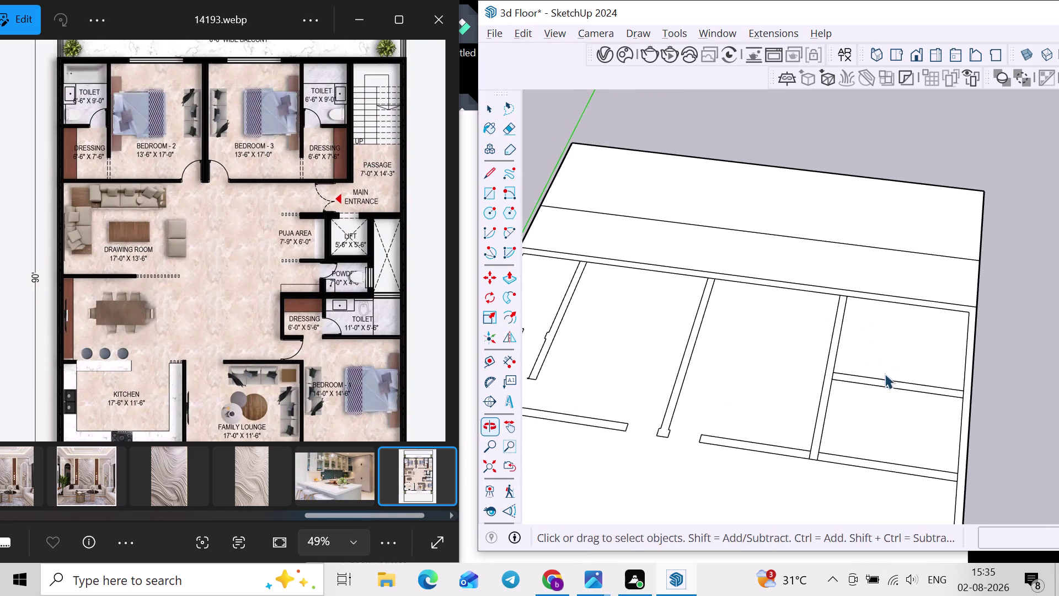
middle_drag(846, 394, 856, 403)
middle_drag(844, 410, 862, 413)
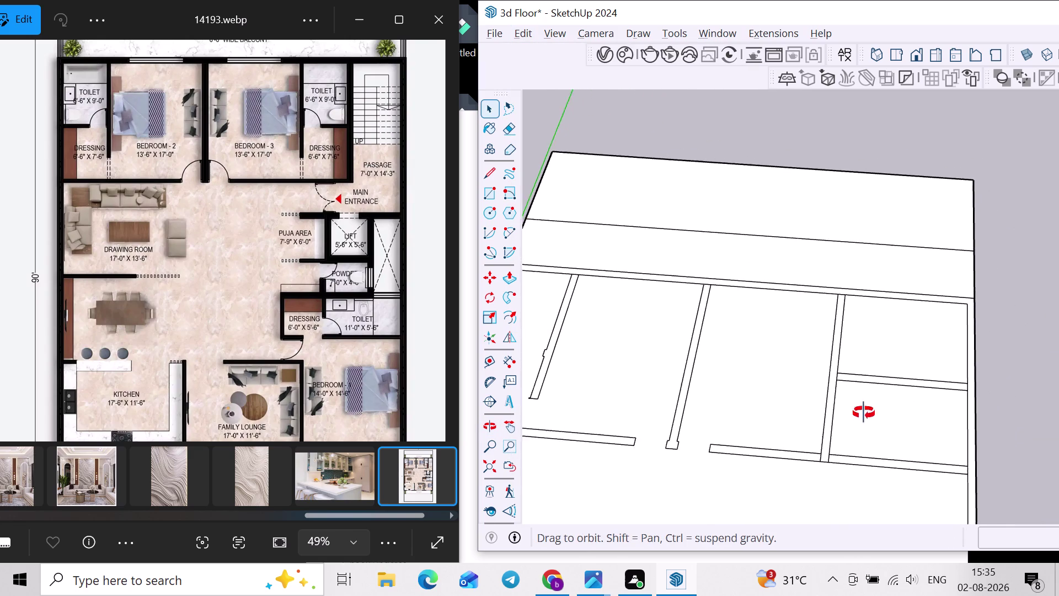
middle_drag(862, 412, 890, 444)
scroll(up, 3)
scroll(up, 3)
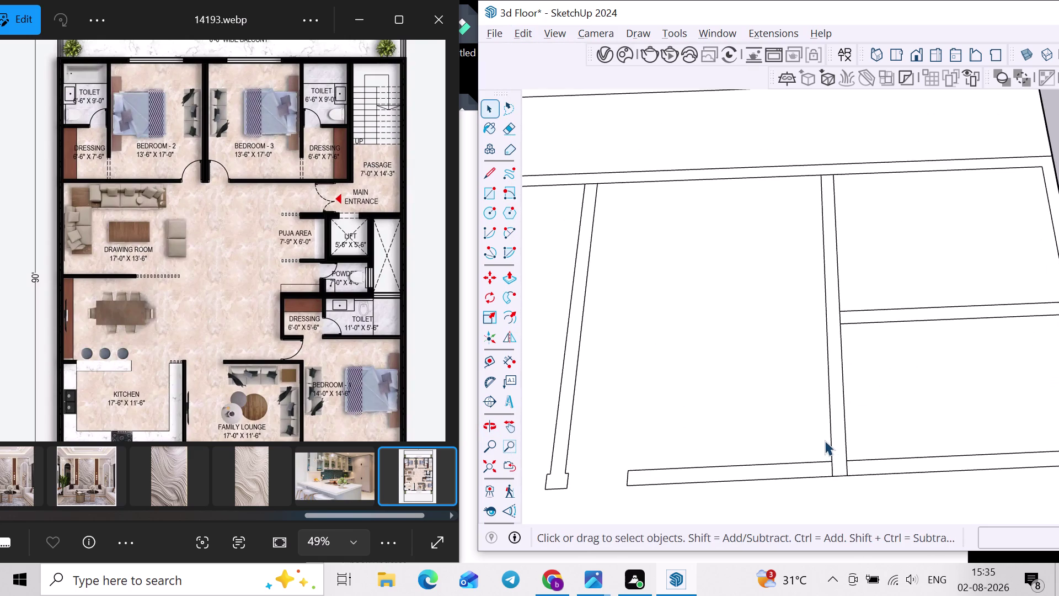
scroll(up, 3)
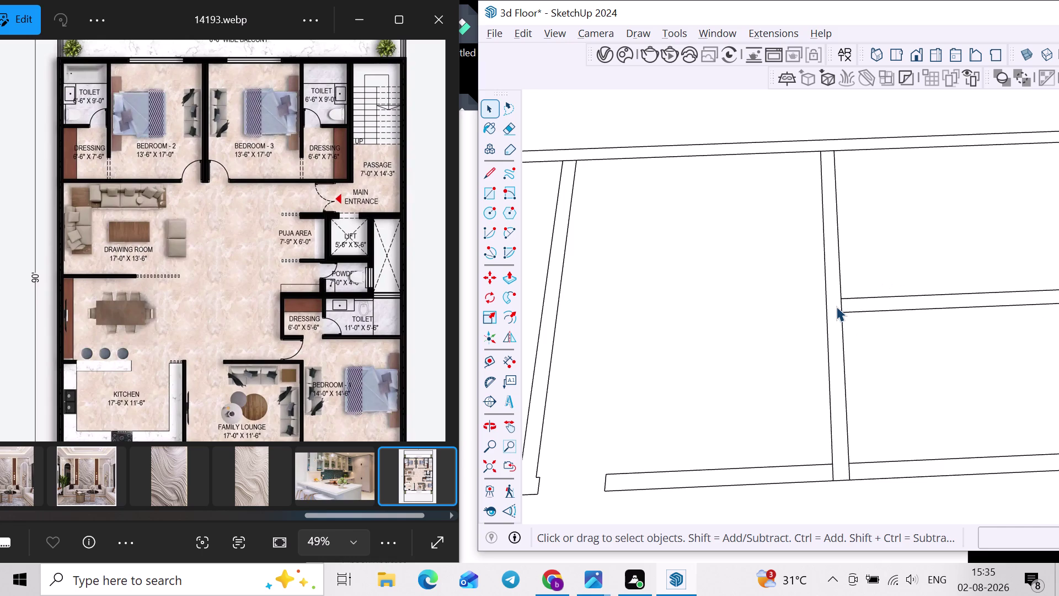
Copy the cross wall's end edge 2'6" along the wall.
click(843, 304)
key(m)
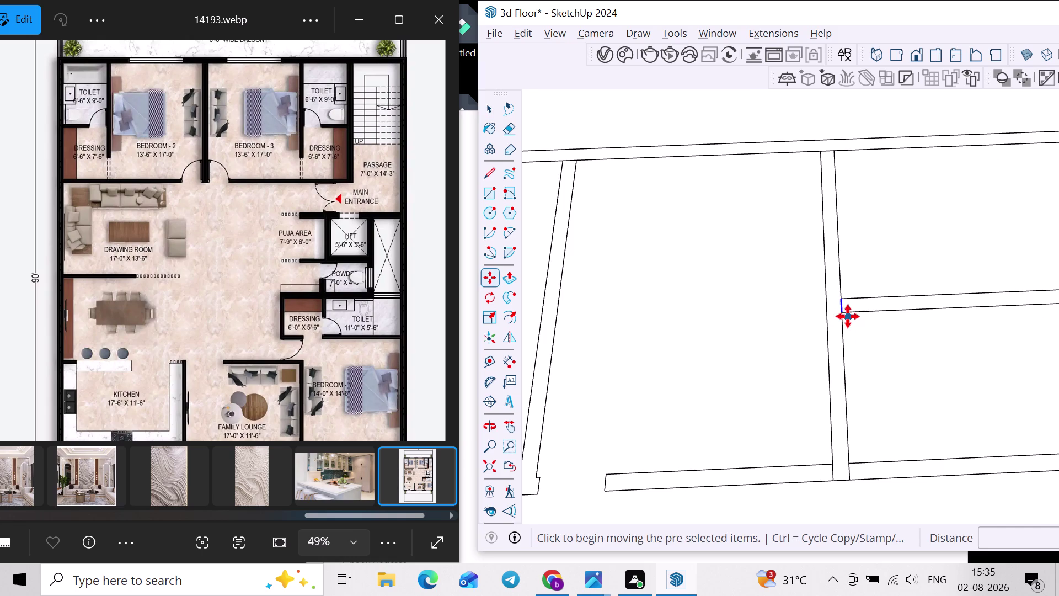
click(848, 316)
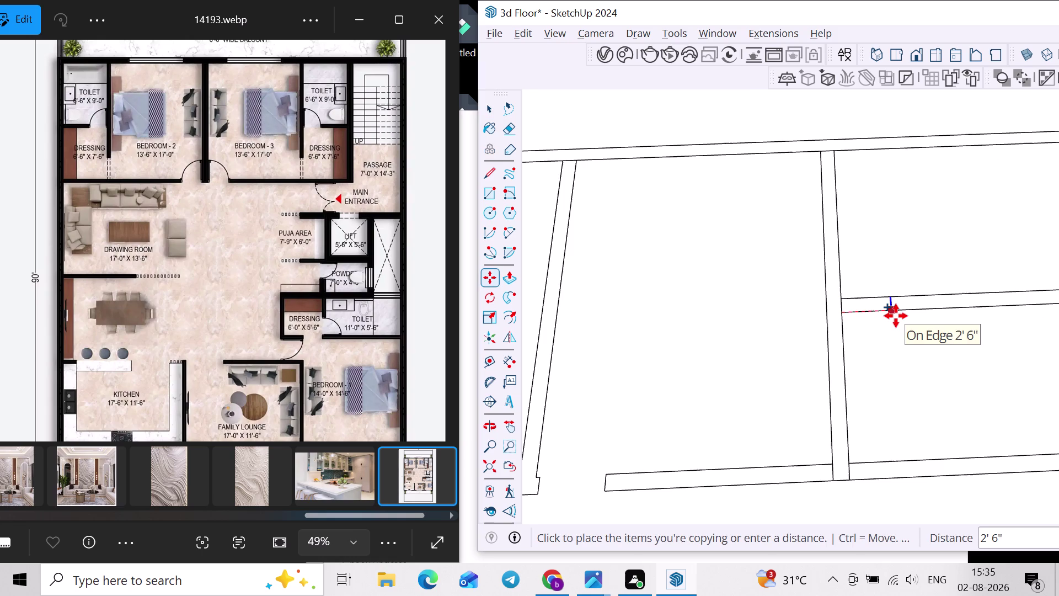
key(2)
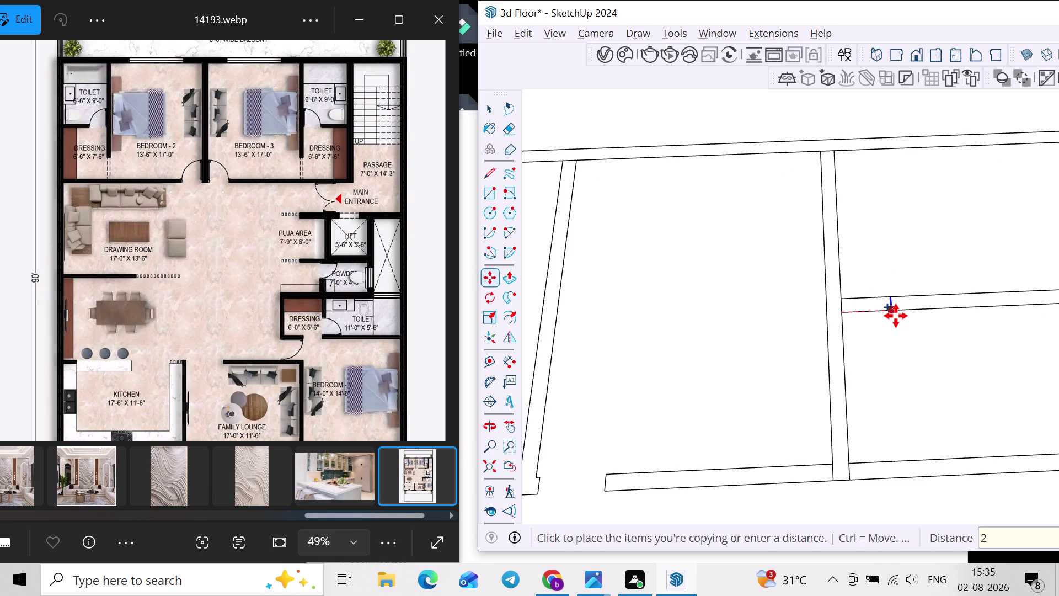
key(Return)
scroll(up, 3)
click(847, 308)
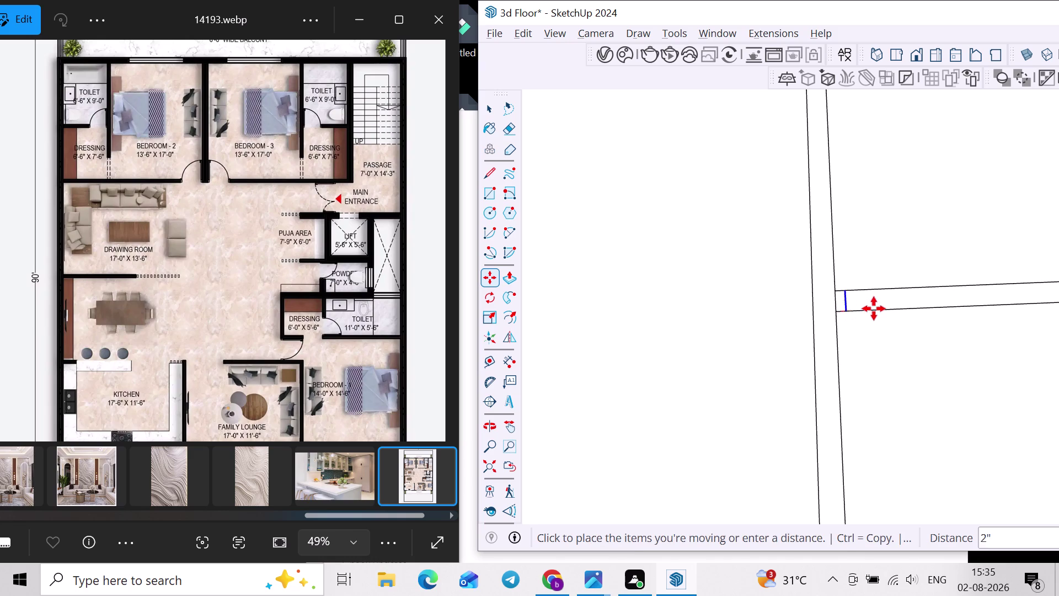
key(3)
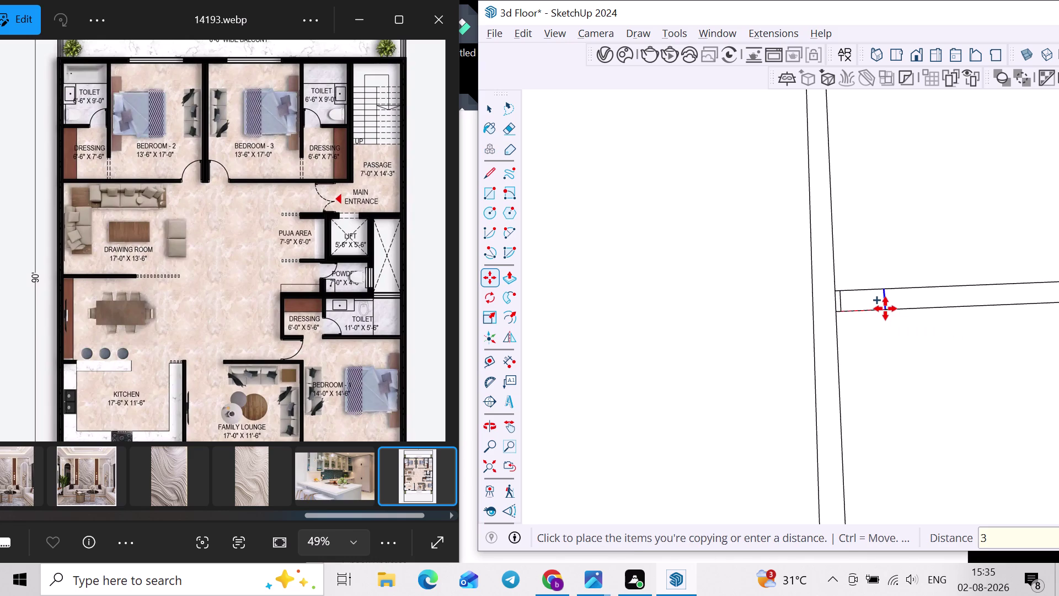
key(BackSpace)
text(2')
text(6")
key(Return)
key(space)
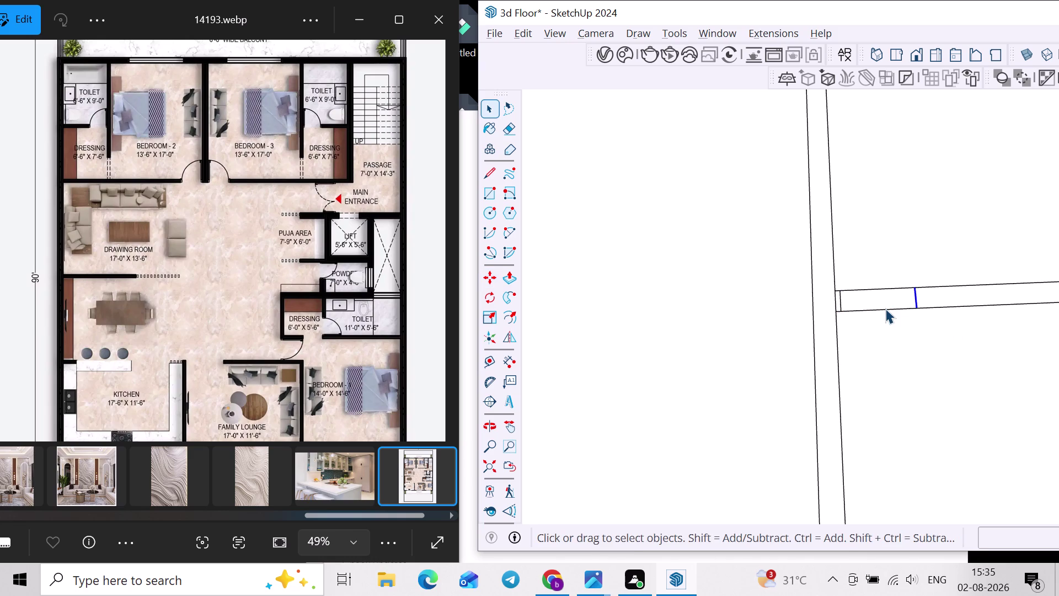
Erase the wall end between the edges to open the doorway.
text(e)
drag(883, 282, 883, 352)
scroll(up, 3)
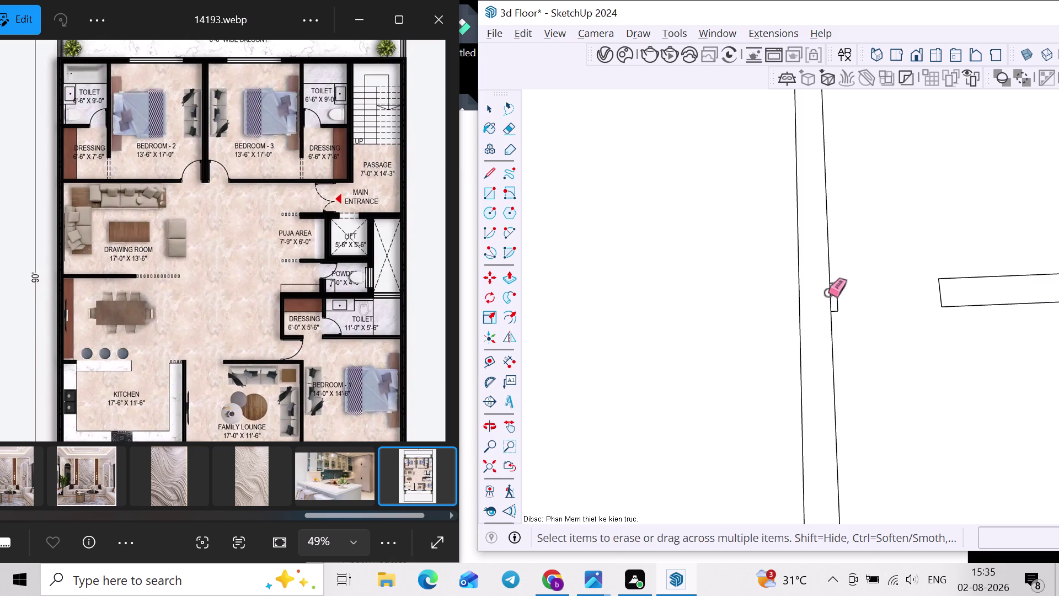
Erase the leftover edge at the doorway opening.
click(829, 293)
scroll(down, 3)
middle_drag(840, 356, 838, 304)
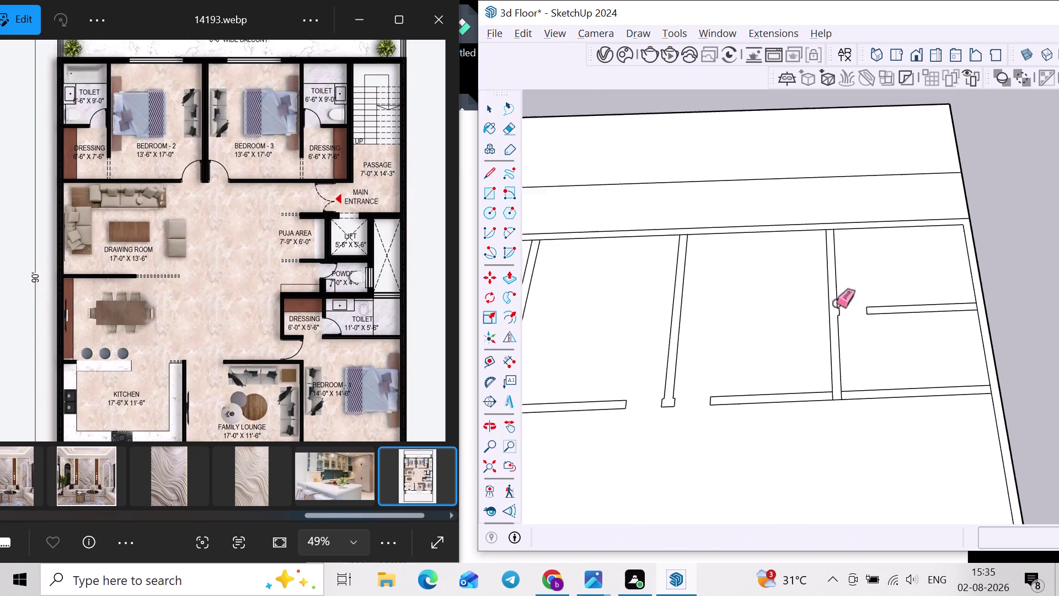
scroll(down, 3)
Pan and zoom around the floor plan to check the cleaned doorway.
middle_drag(864, 341, 815, 389)
scroll(up, 3)
middle_drag(843, 375, 881, 387)
scroll(up, 3)
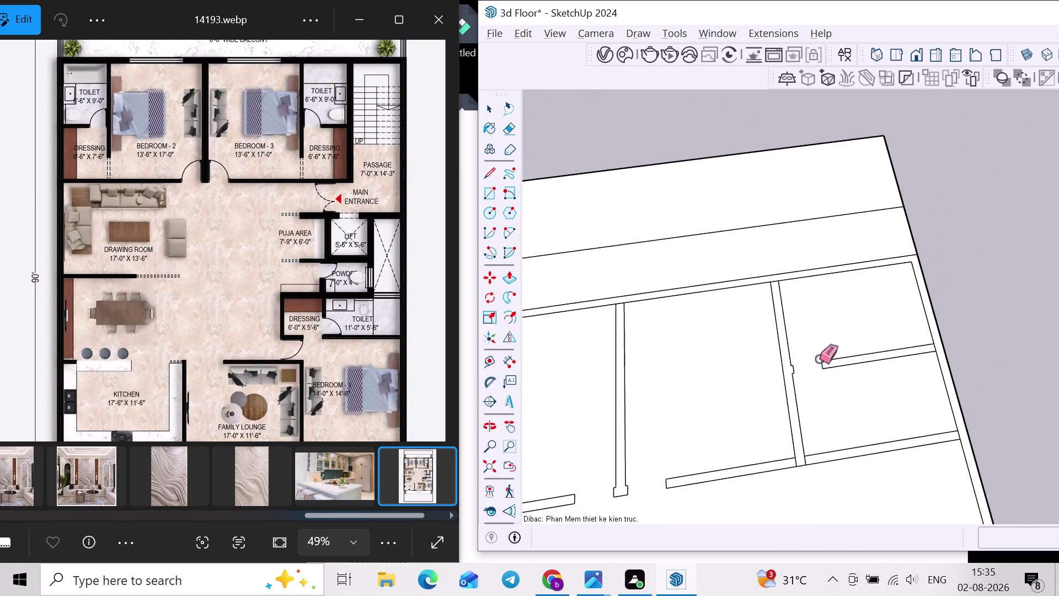
scroll(up, 3)
key(space)
middle_drag(780, 379, 778, 393)
scroll(up, 3)
scroll(up, 3)
scroll(down, 3)
middle_drag(827, 400, 840, 421)
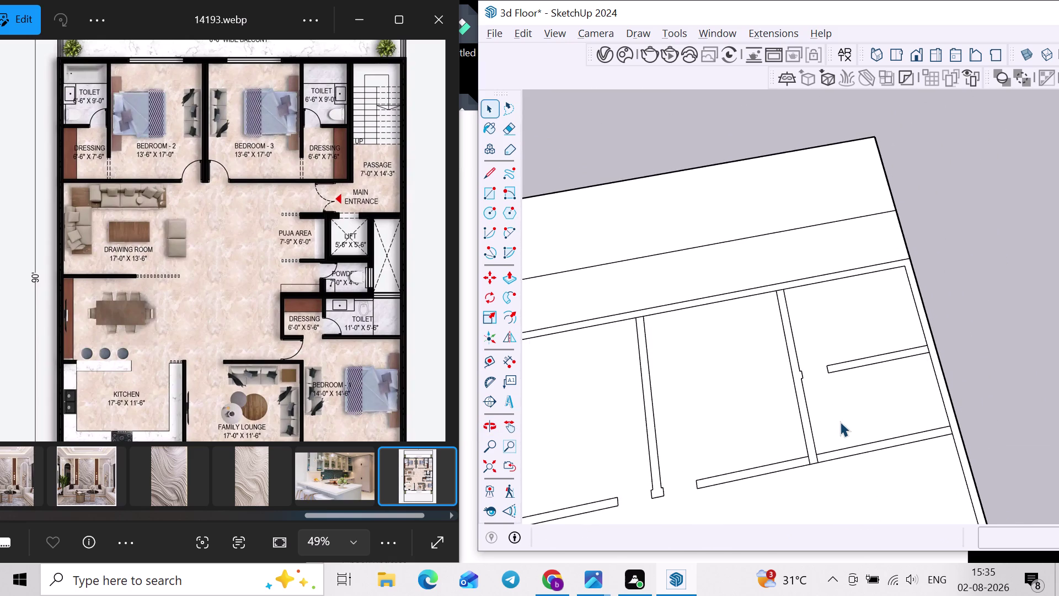
scroll(up, 3)
Copy the vertical wall's base edge 3'2" up the wall.
click(804, 466)
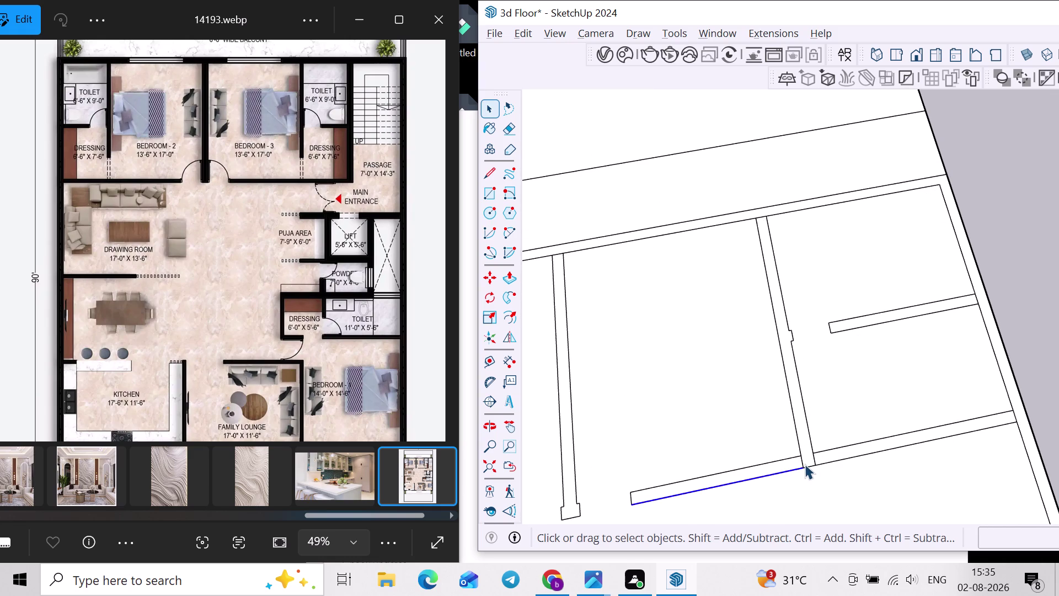
click(805, 464)
click(808, 463)
click(810, 465)
key(m)
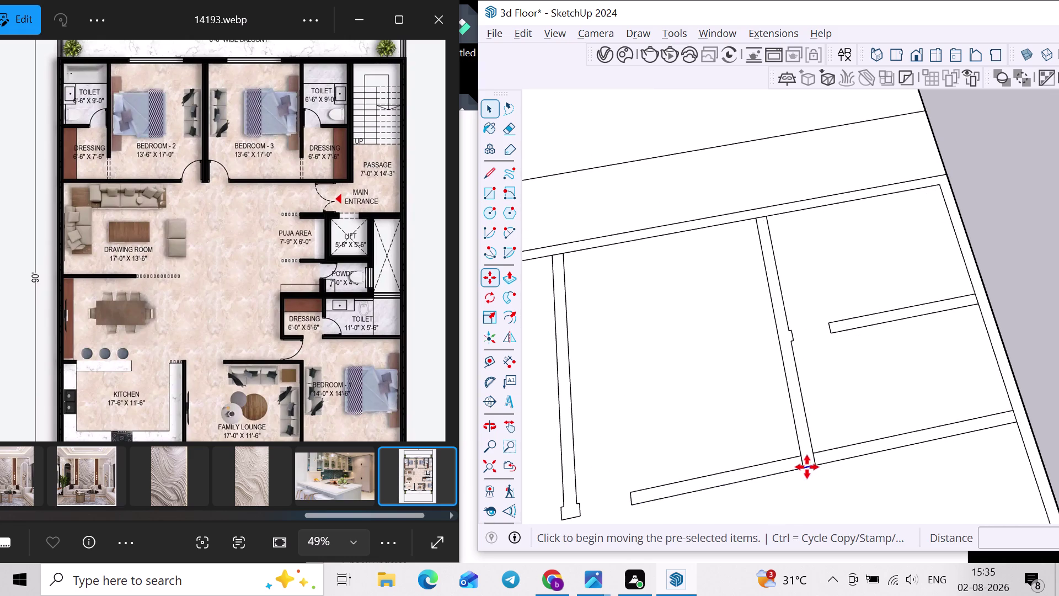
click(803, 469)
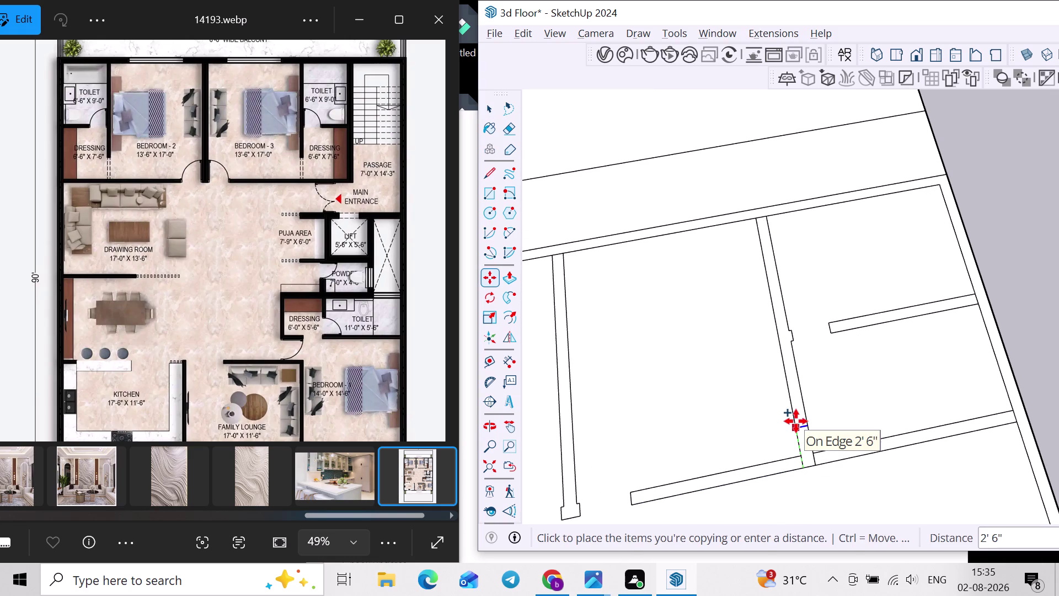
text(3')
text(2)
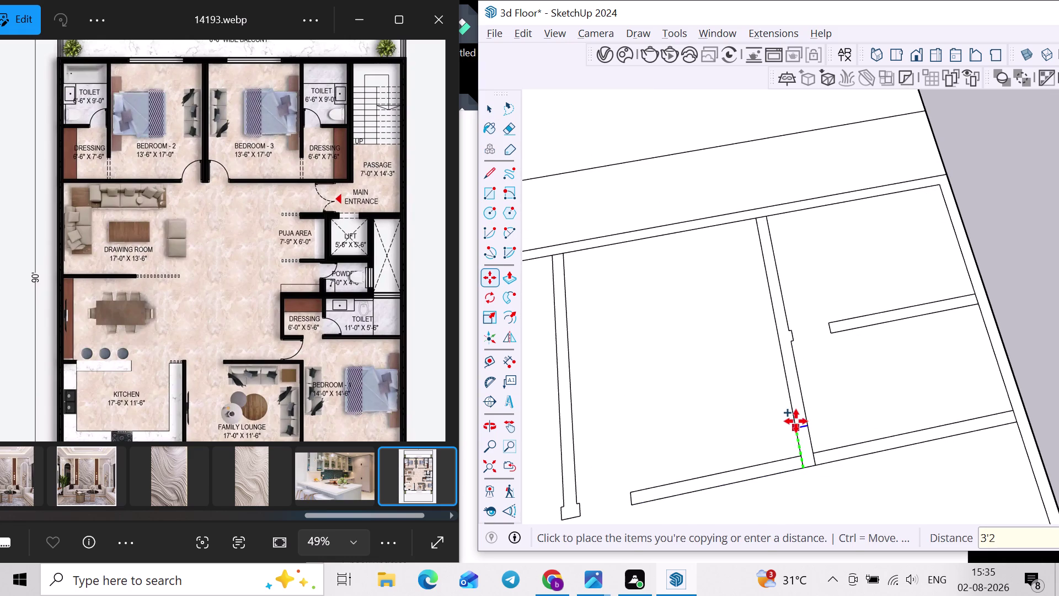
text(")
key(Return)
Zoom in on the vertical wall and undo the 3'2" copy.
key(space)
middle_drag(845, 411, 779, 460)
scroll(up, 3)
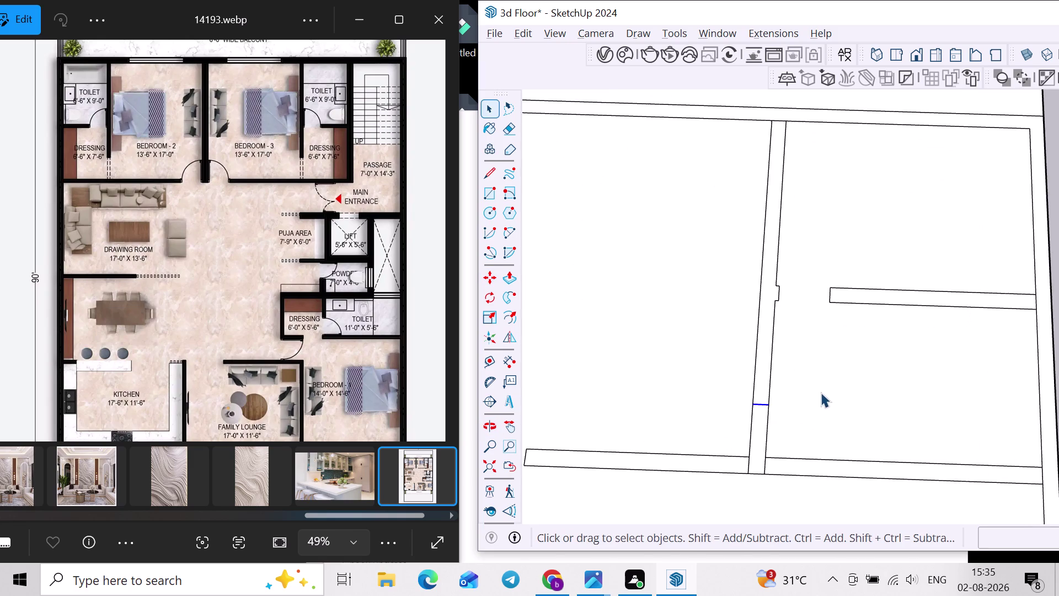
scroll(up, 3)
key(ctrl+z)
scroll(up, 3)
Copy the wall's bottom edge partway up, 4'6" above the base.
click(758, 501)
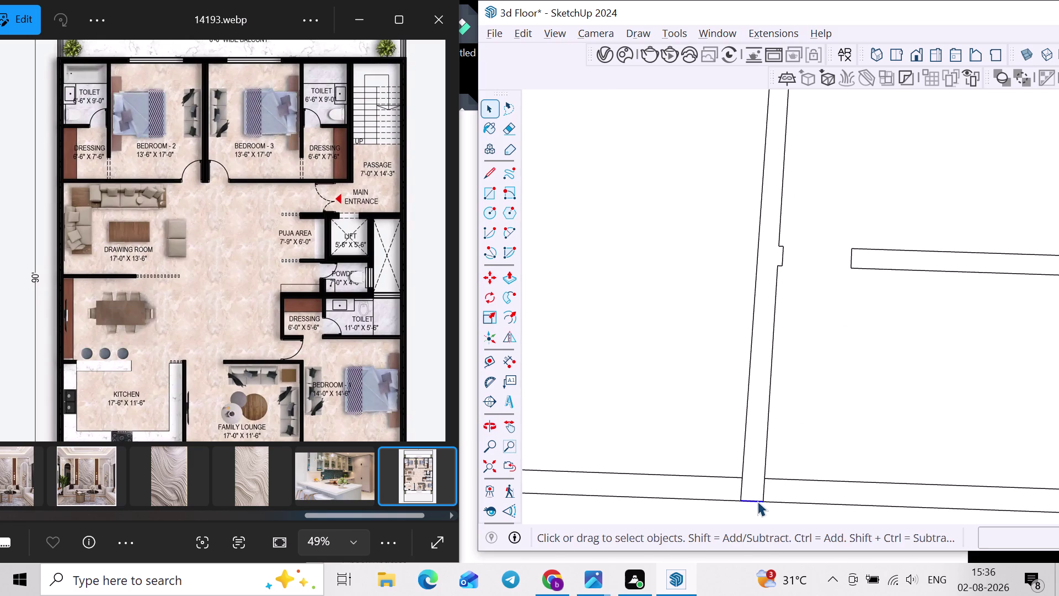
key(m)
click(763, 498)
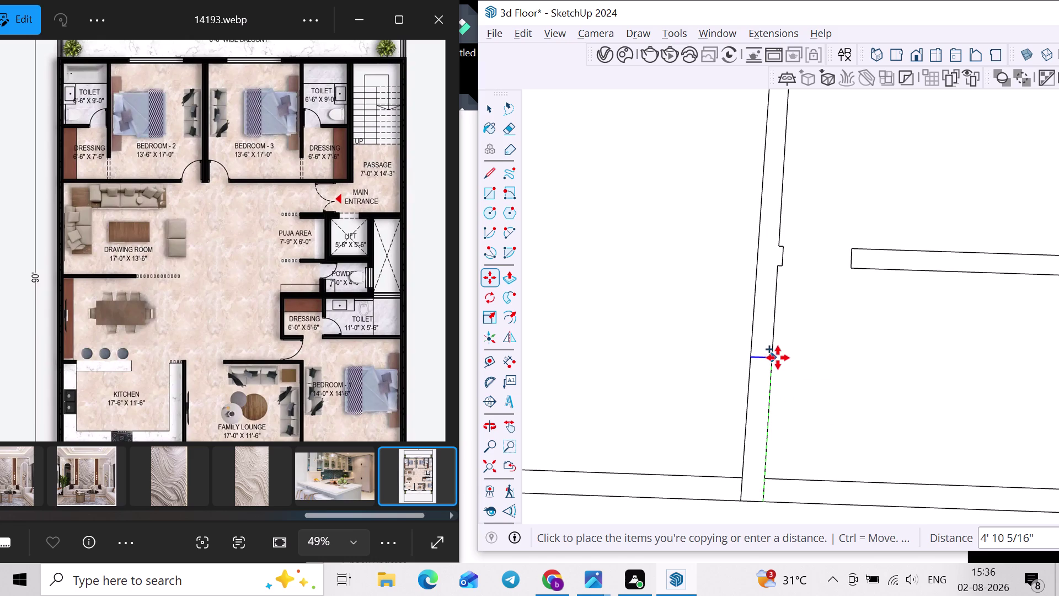
click(772, 362)
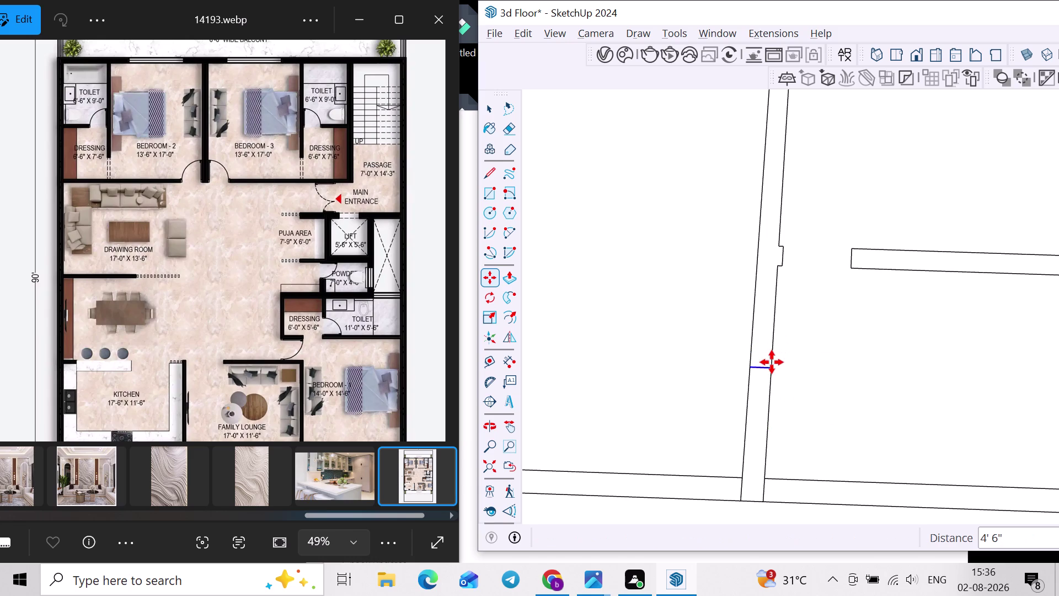
key(space)
key(e)
key(space)
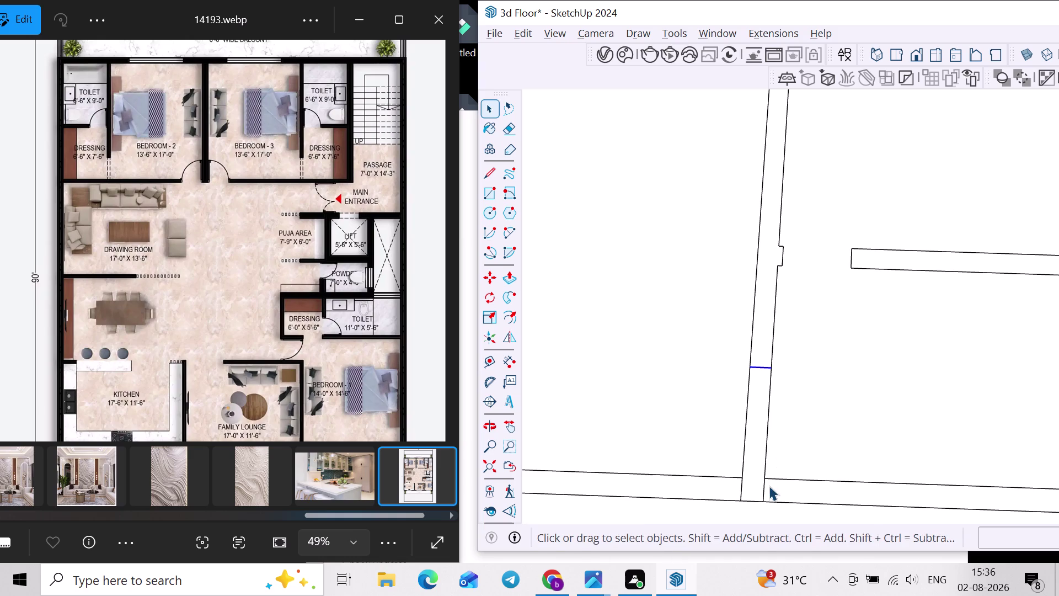
Erase the wall lines below the copied edge to open the doorway.
key(e)
drag(767, 493, 744, 493)
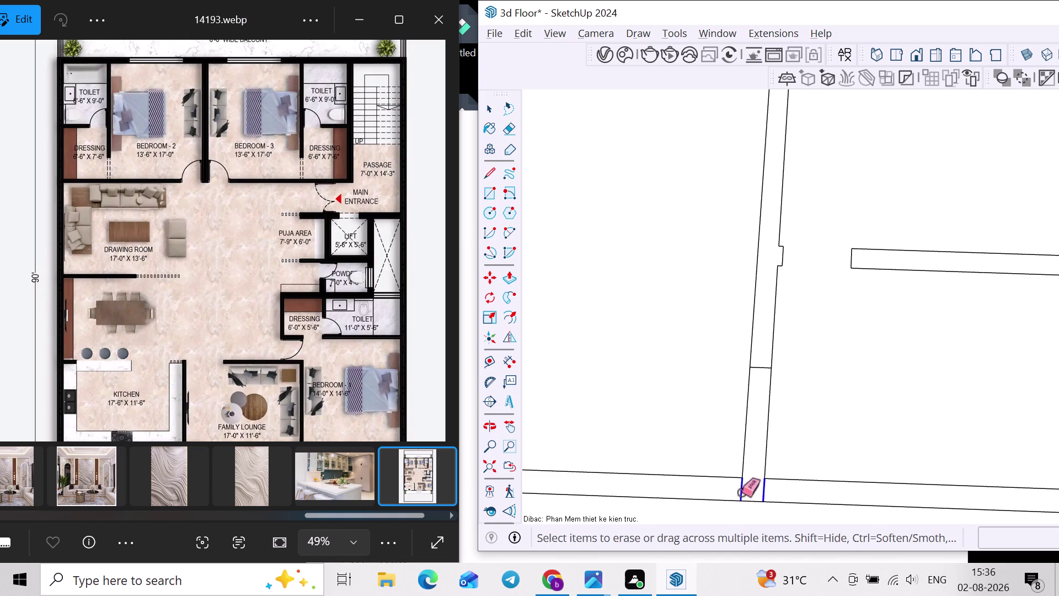
drag(744, 493, 738, 493)
middle_drag(769, 448, 830, 432)
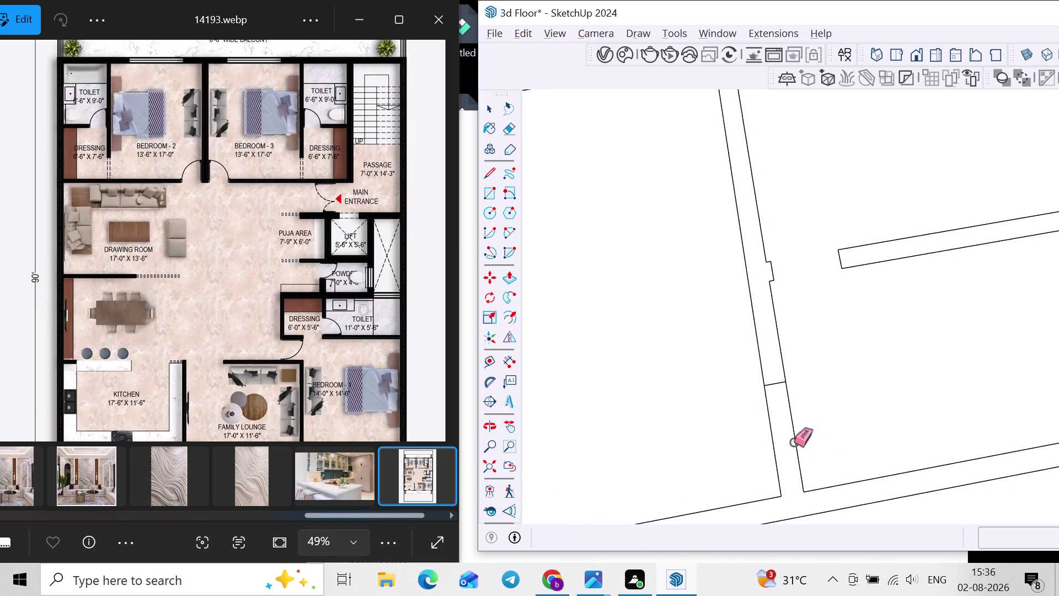
Draw a 9" line across the cut end of the vertical wall.
scroll(down, 3)
key(l)
click(801, 480)
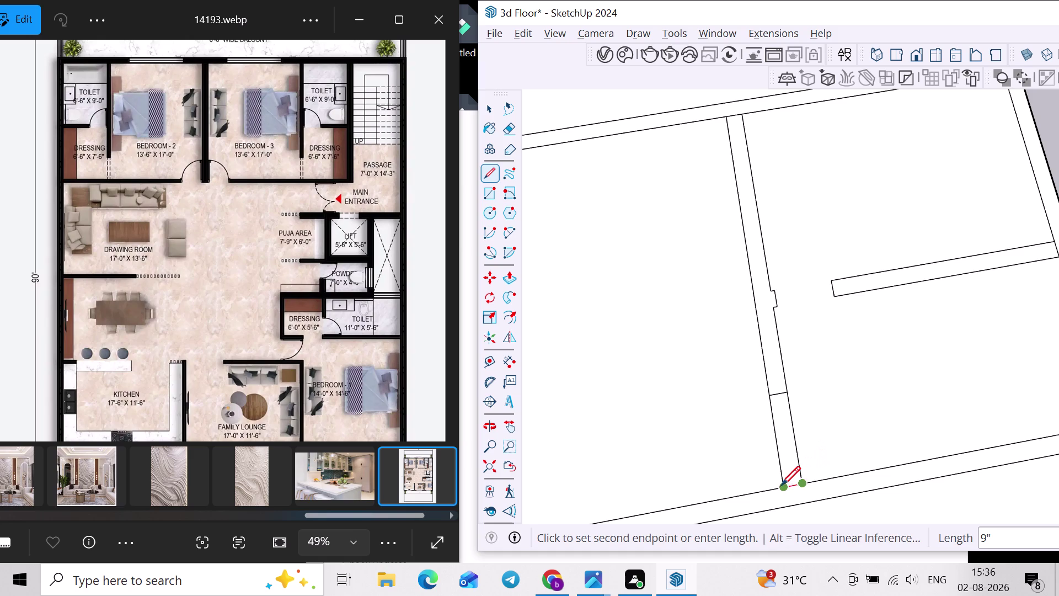
click(782, 485)
key(space)
Erase stray lines near the sealed wall end.
key(e)
drag(792, 452, 767, 458)
drag(802, 443, 789, 450)
scroll(down, 3)
key(space)
Orbit out to view the whole floor plan at an angle.
middle_drag(881, 422, 613, 223)
scroll(down, 3)
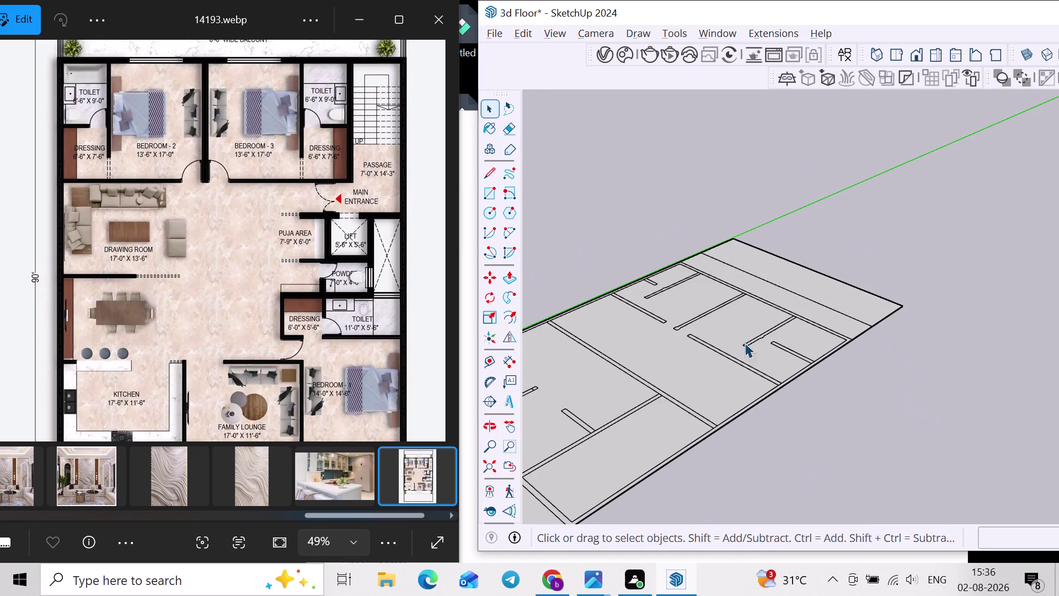
middle_drag(744, 334, 913, 337)
middle_drag(755, 399, 1058, 533)
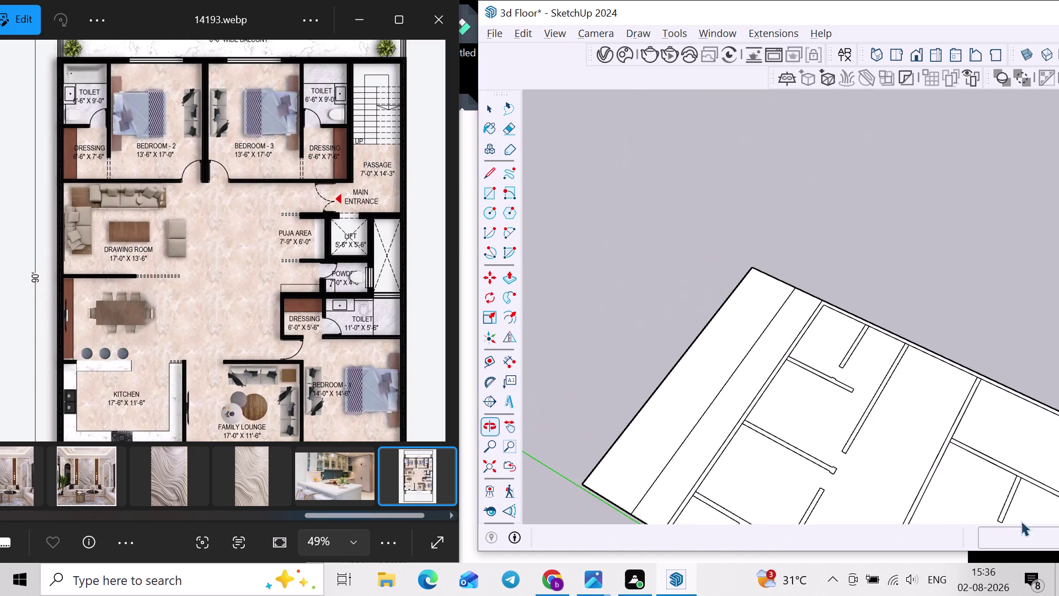
scroll(up, 3)
scroll(up, 3)
middle_drag(901, 343, 721, 371)
scroll(down, 3)
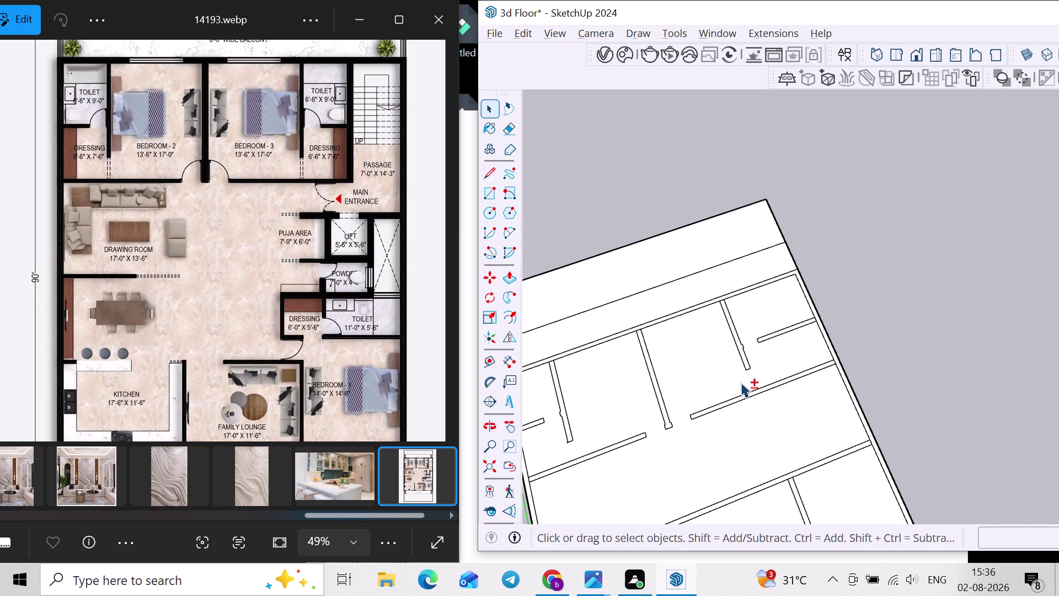
middle_drag(742, 382, 837, 314)
middle_drag(882, 366, 562, 328)
Return to a straight-on view and pan across the room layout.
scroll(up, 3)
middle_drag(702, 312, 744, 300)
middle_drag(636, 315, 689, 288)
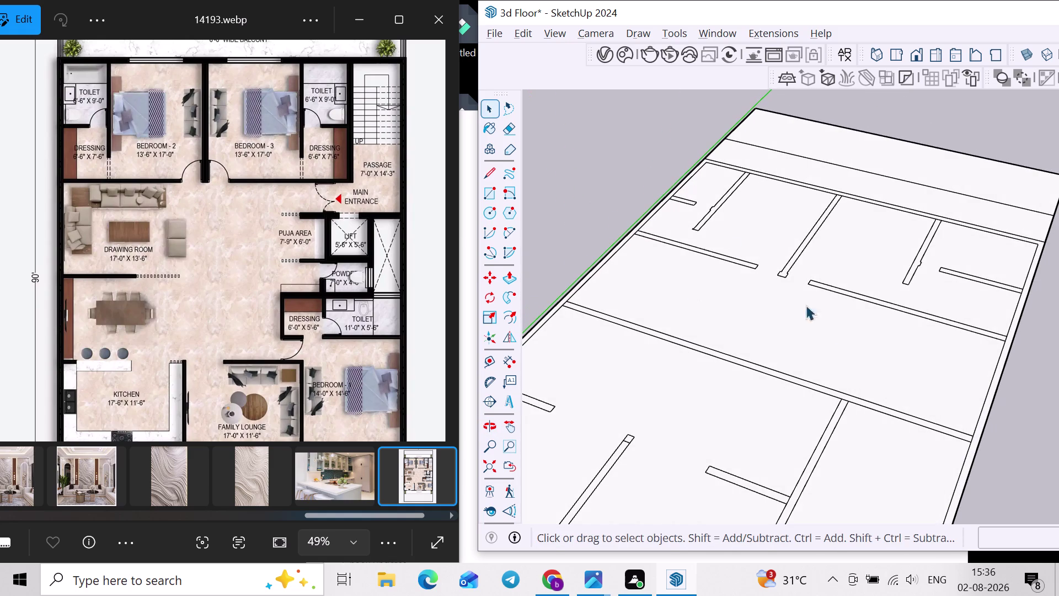
middle_drag(815, 382, 911, 387)
middle_drag(797, 348, 821, 435)
scroll(up, 3)
middle_drag(802, 457, 831, 395)
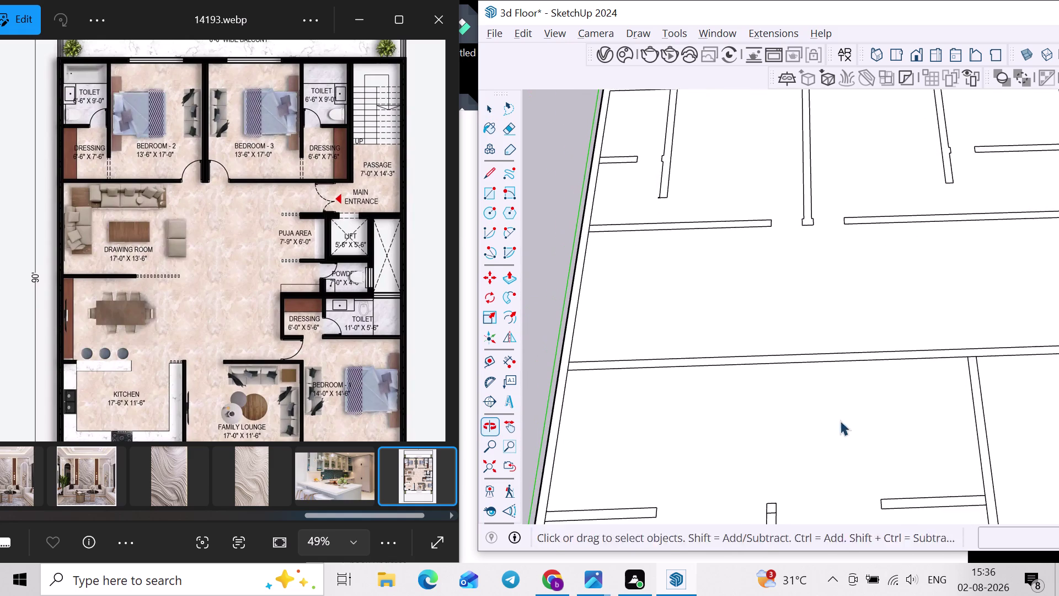
middle_drag(839, 425, 843, 451)
scroll(down, 3)
middle_drag(929, 390, 849, 420)
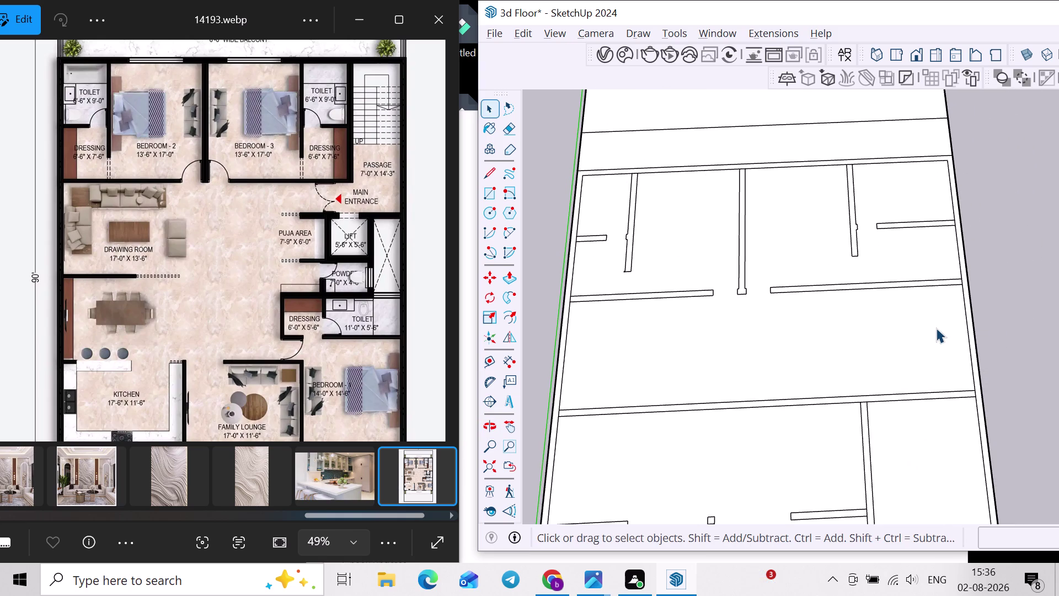
Pull a guide line off the left outer wall into the plan.
key(l)
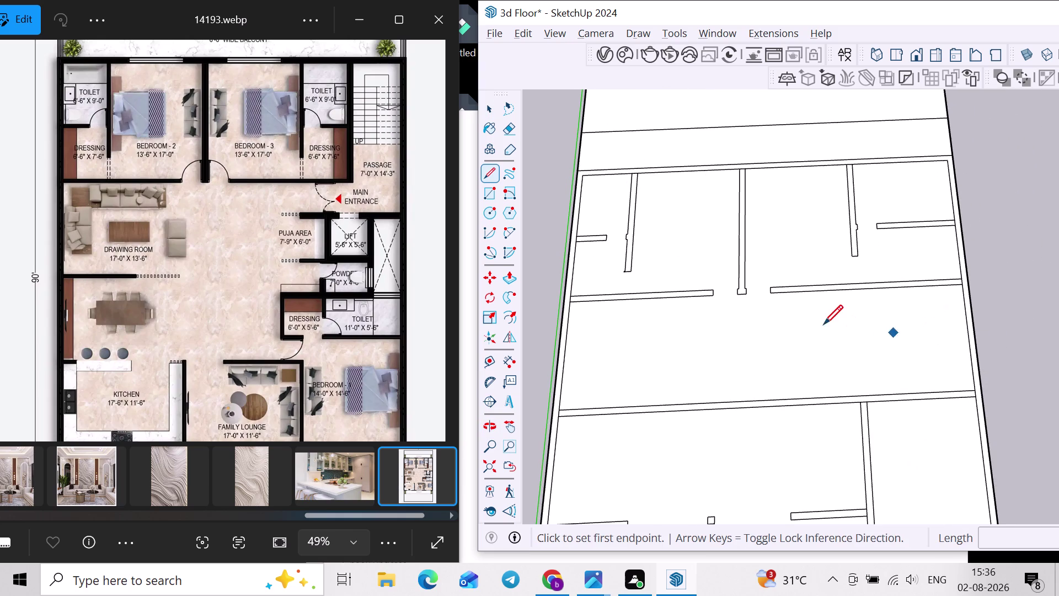
scroll(down, 3)
scroll(down, 3)
middle_drag(768, 331, 767, 368)
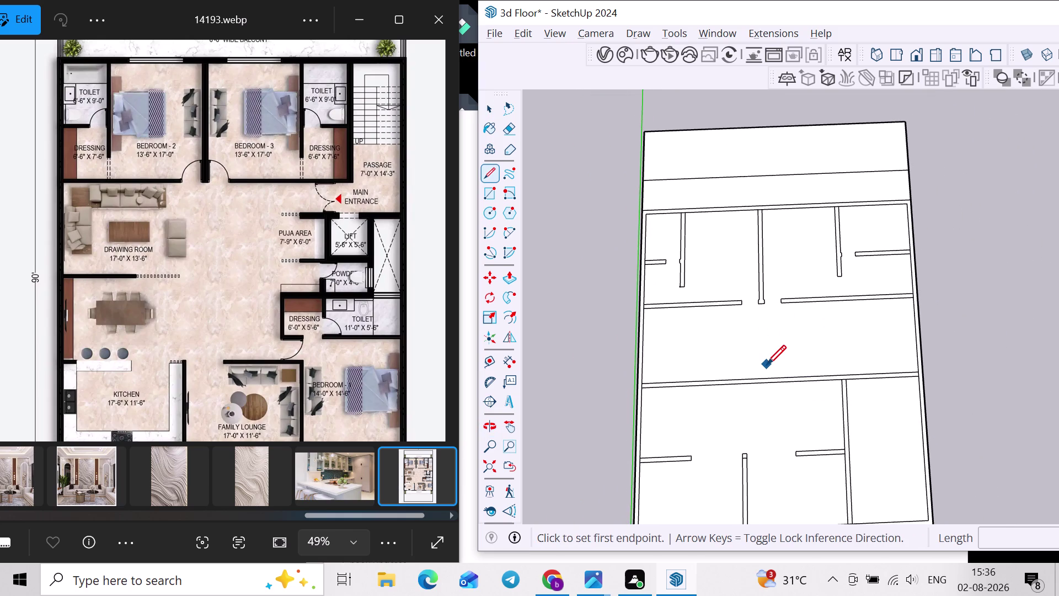
key(t)
scroll(up, 3)
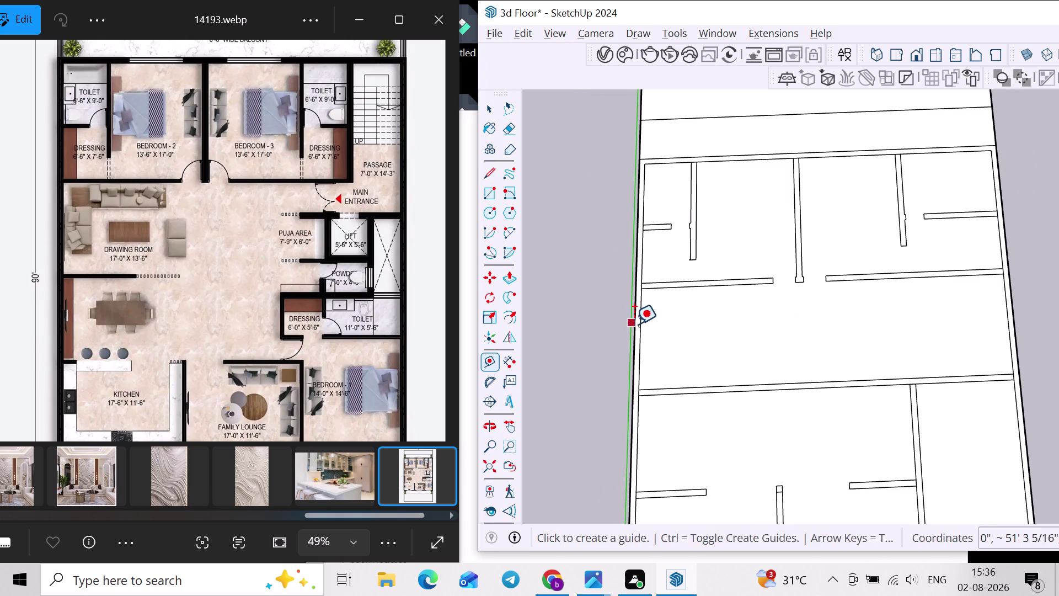
drag(641, 322, 642, 327)
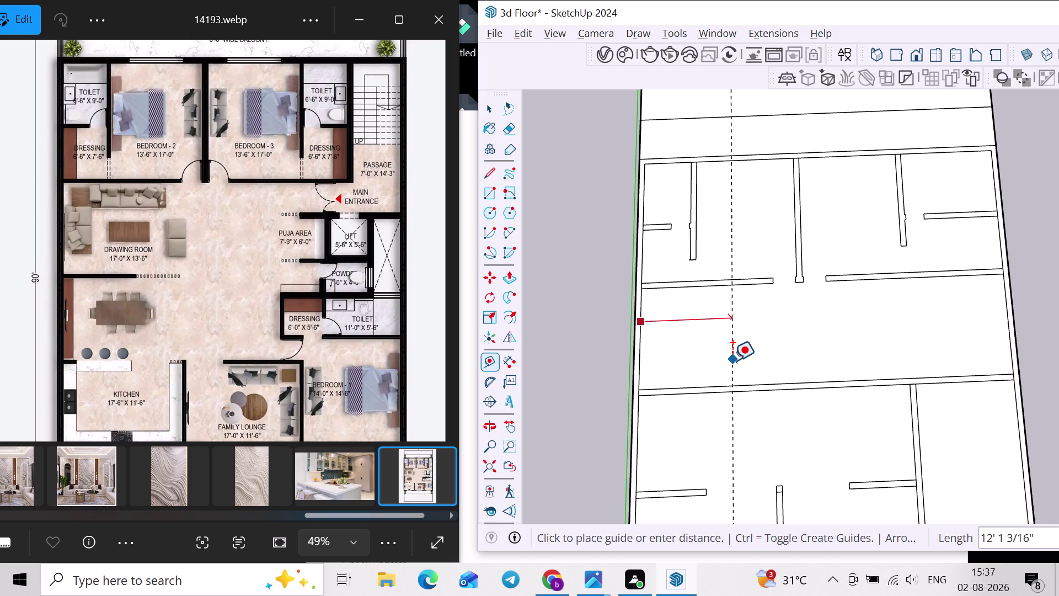
key(Right)
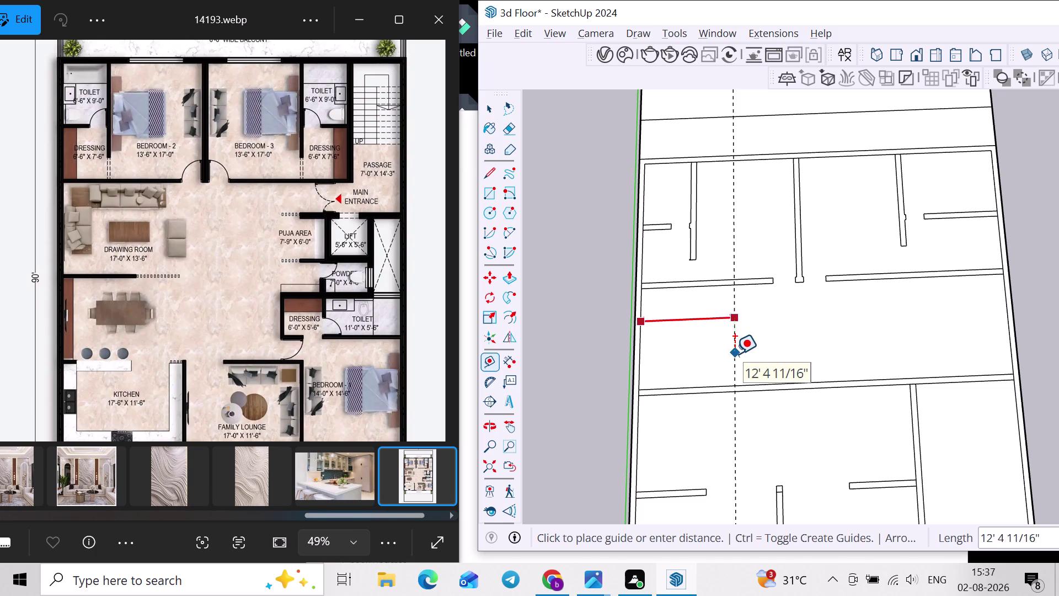
click(735, 354)
Undo that guide, start a new one about 3'2" off the left wall, and save.
scroll(up, 3)
scroll(down, 3)
middle_drag(757, 349, 716, 371)
key(ctrl+z)
scroll(up, 3)
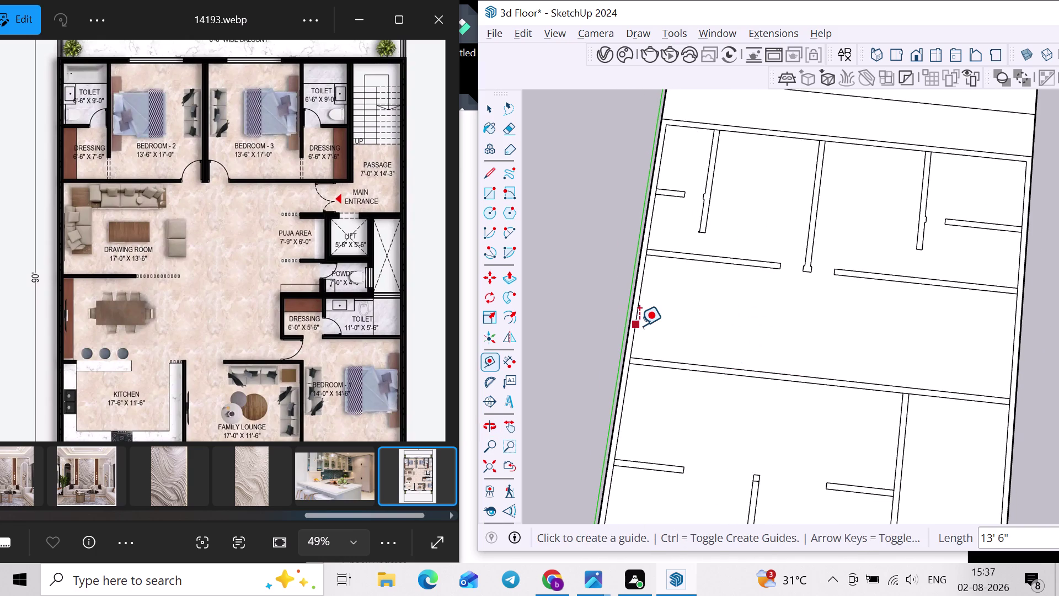
click(639, 326)
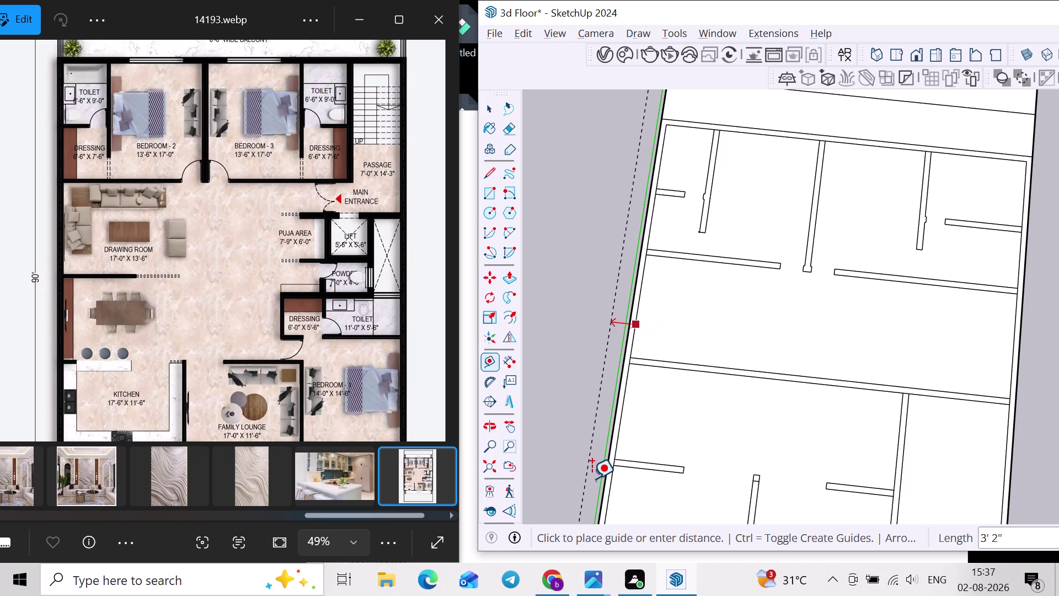
key(ctrl+s)
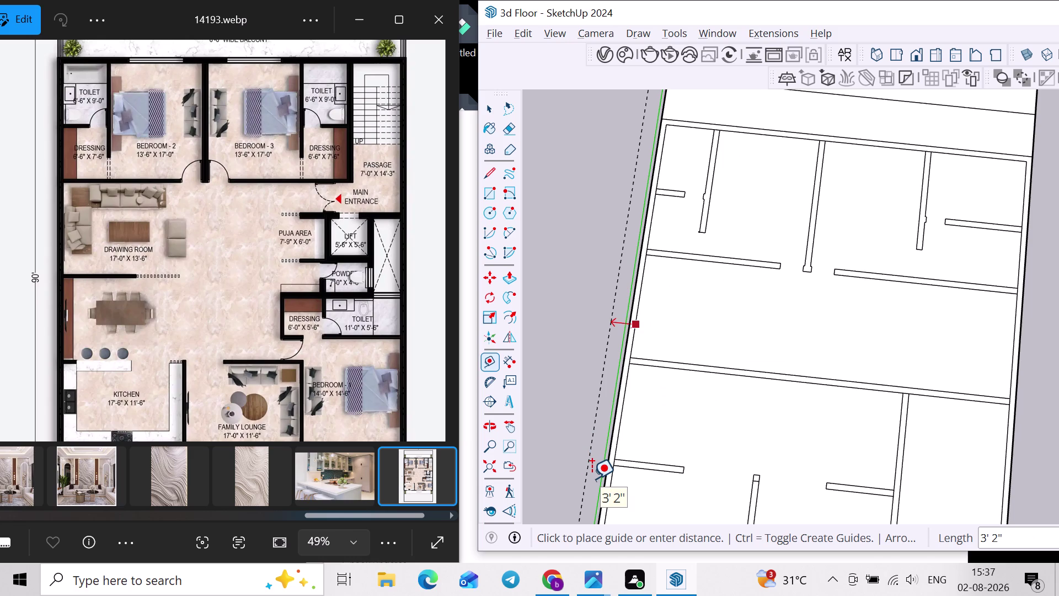